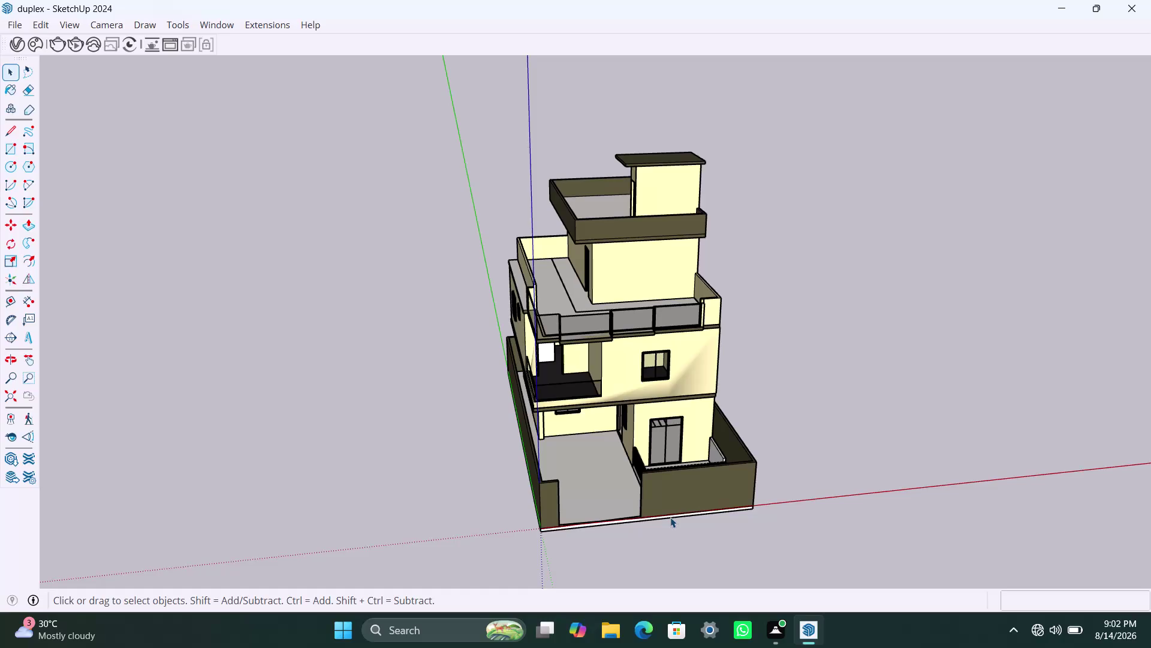
Orbit, pan and zoom close to the top-floor balcony doorway beside the glass railing.
scroll(up, 3)
scroll(up, 3)
scroll(down, 3)
middle_drag(670, 512, 643, 510)
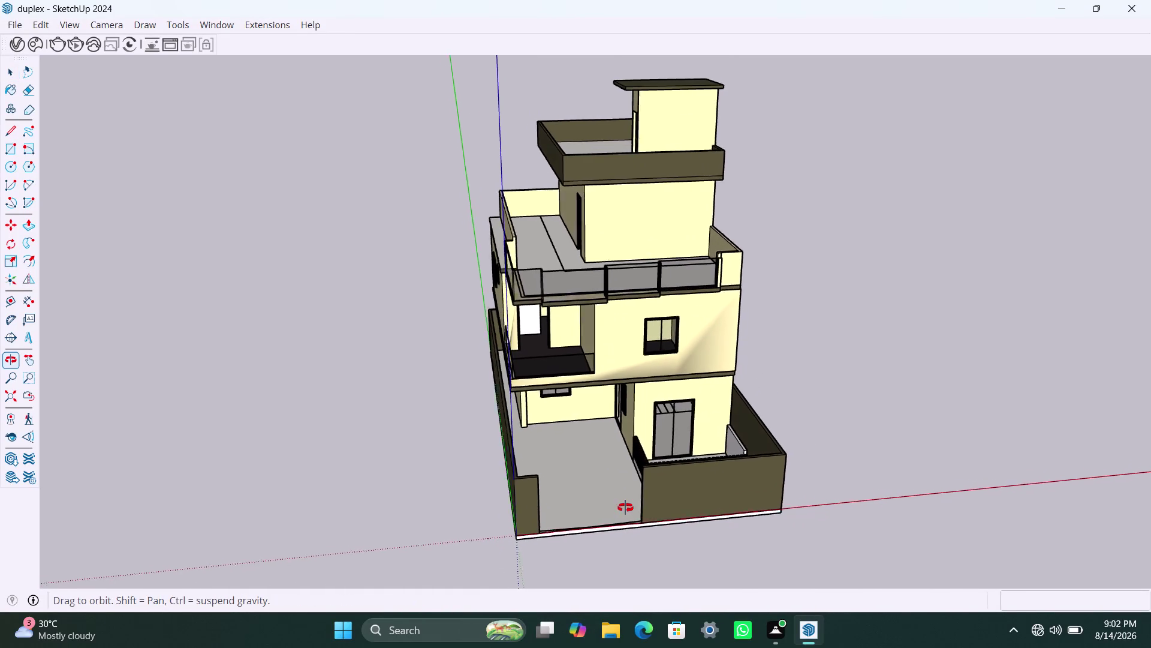
middle_drag(643, 510, 625, 508)
scroll(down, 3)
middle_drag(619, 406, 616, 409)
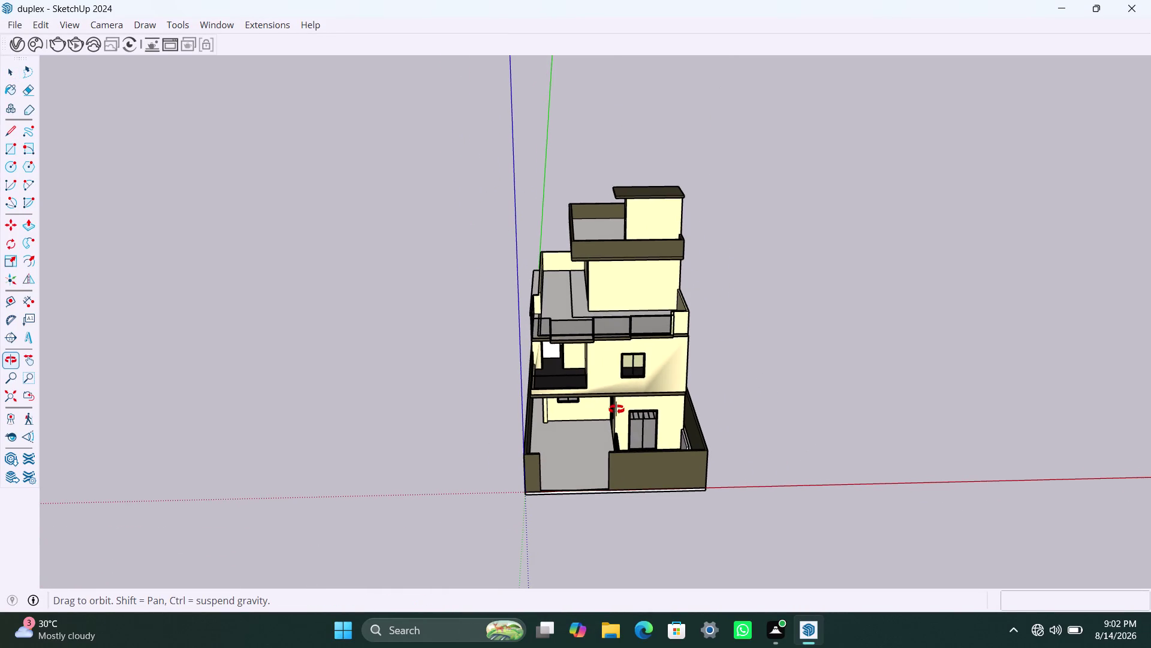
middle_drag(616, 409, 599, 411)
scroll(up, 3)
scroll(up, 3)
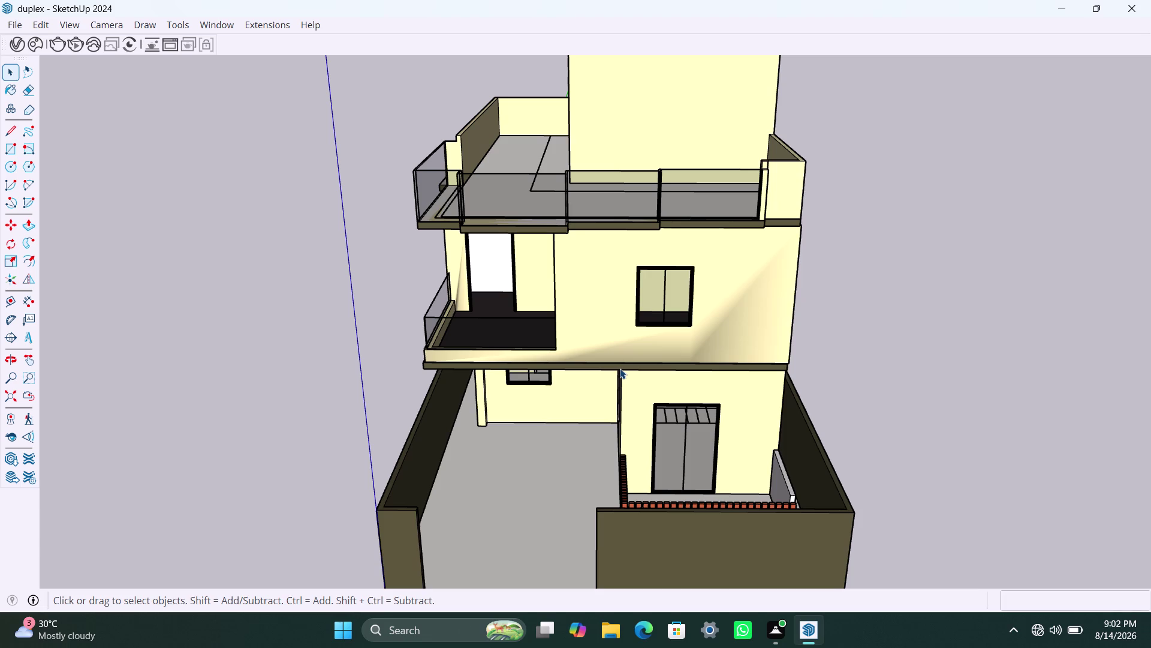
scroll(down, 3)
scroll(up, 3)
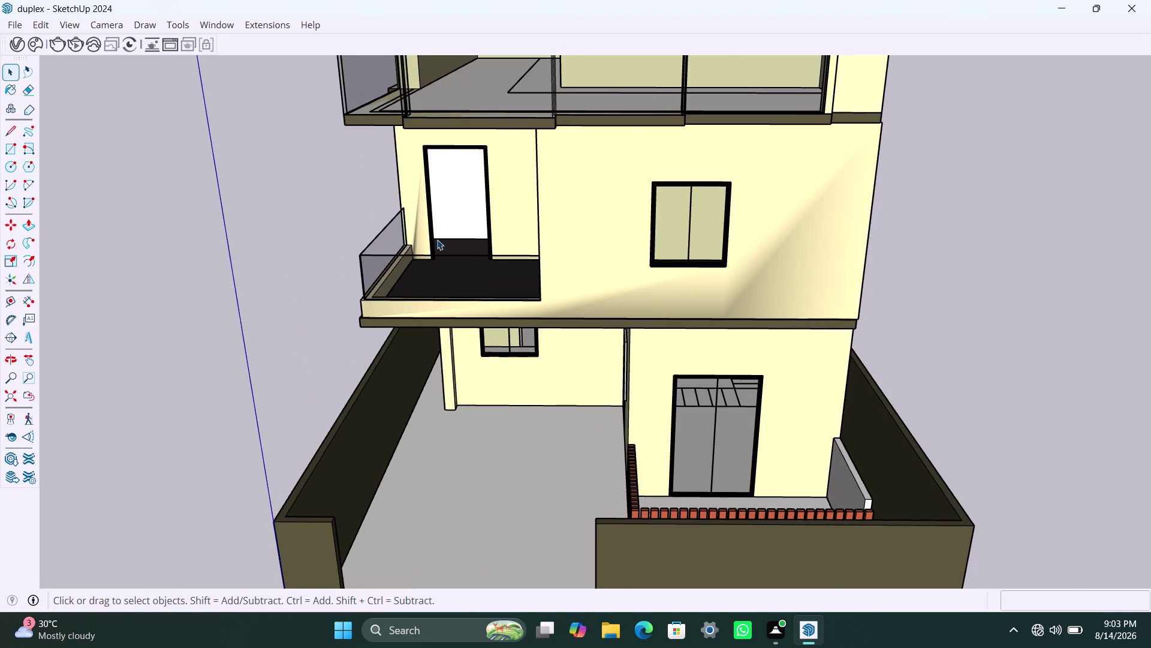
scroll(up, 3)
scroll(up, 3)
middle_drag(472, 218, 520, 308)
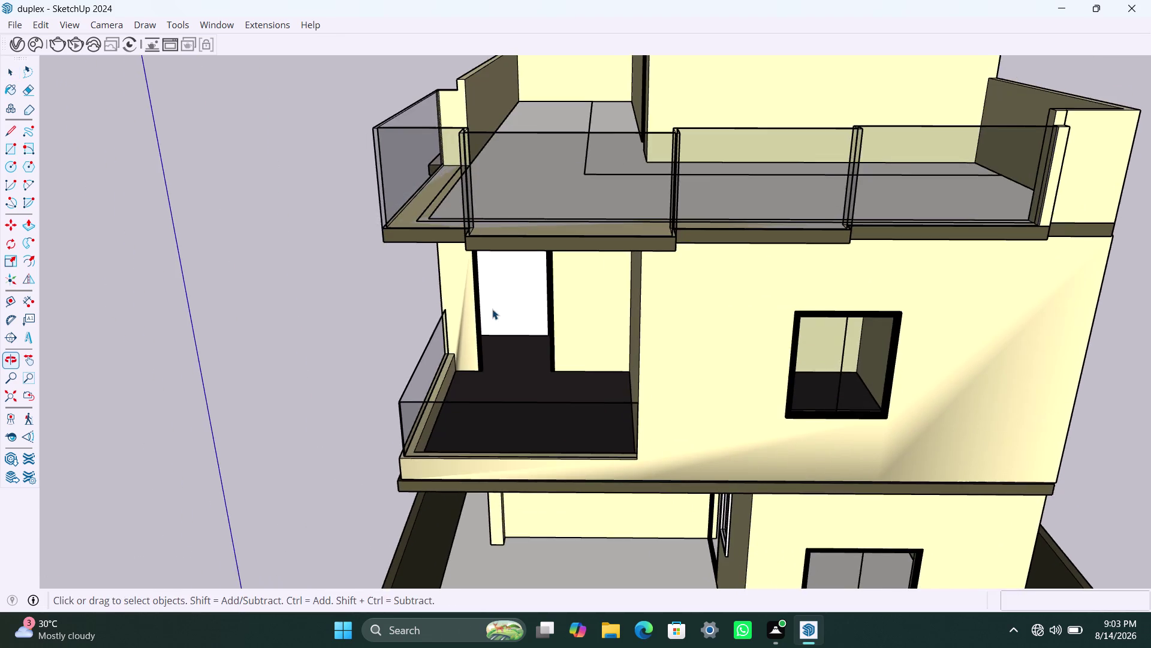
scroll(up, 3)
middle_drag(530, 305, 531, 274)
scroll(up, 3)
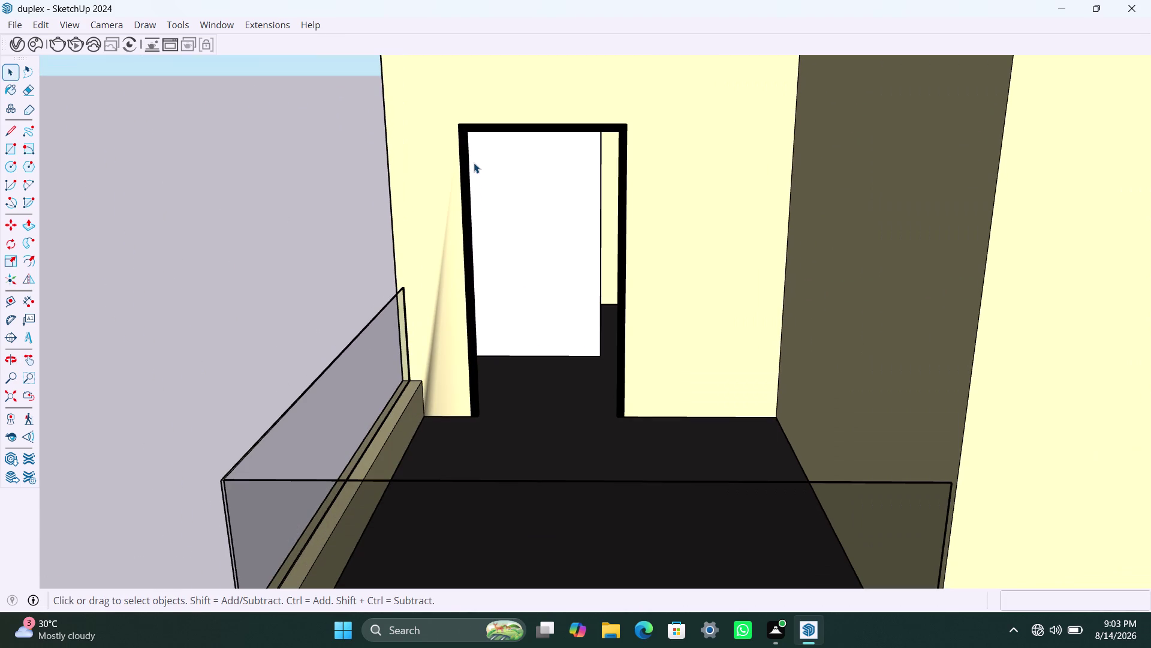
Draw a rectangle across the upper balcony doorway and make it a group.
key(r)
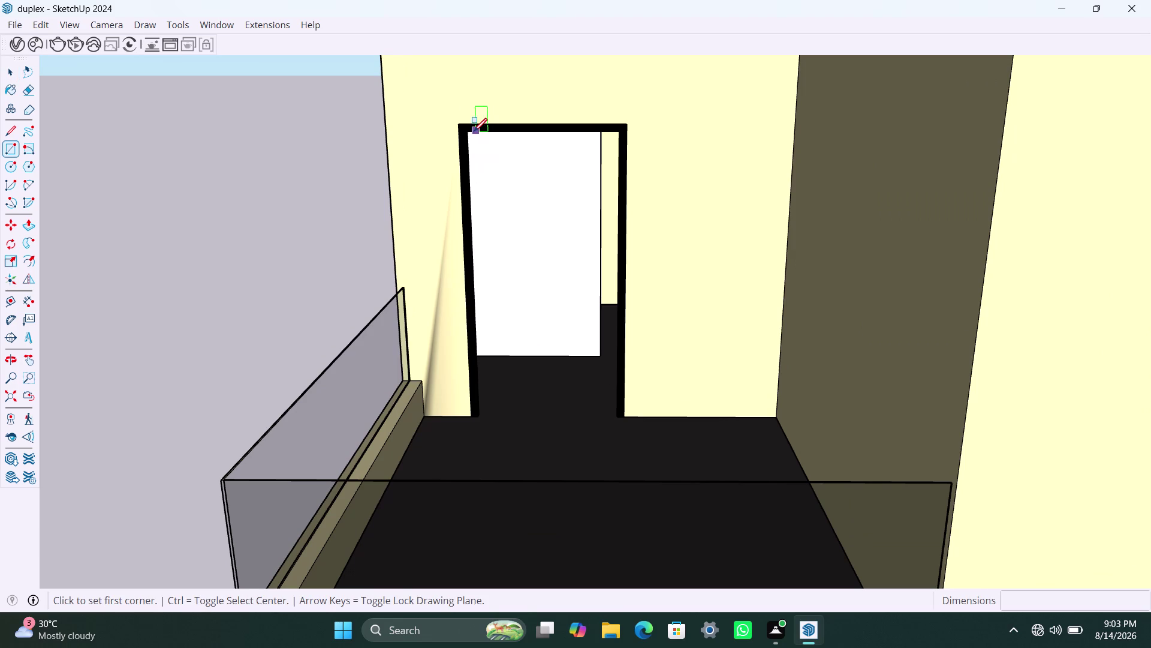
click(468, 131)
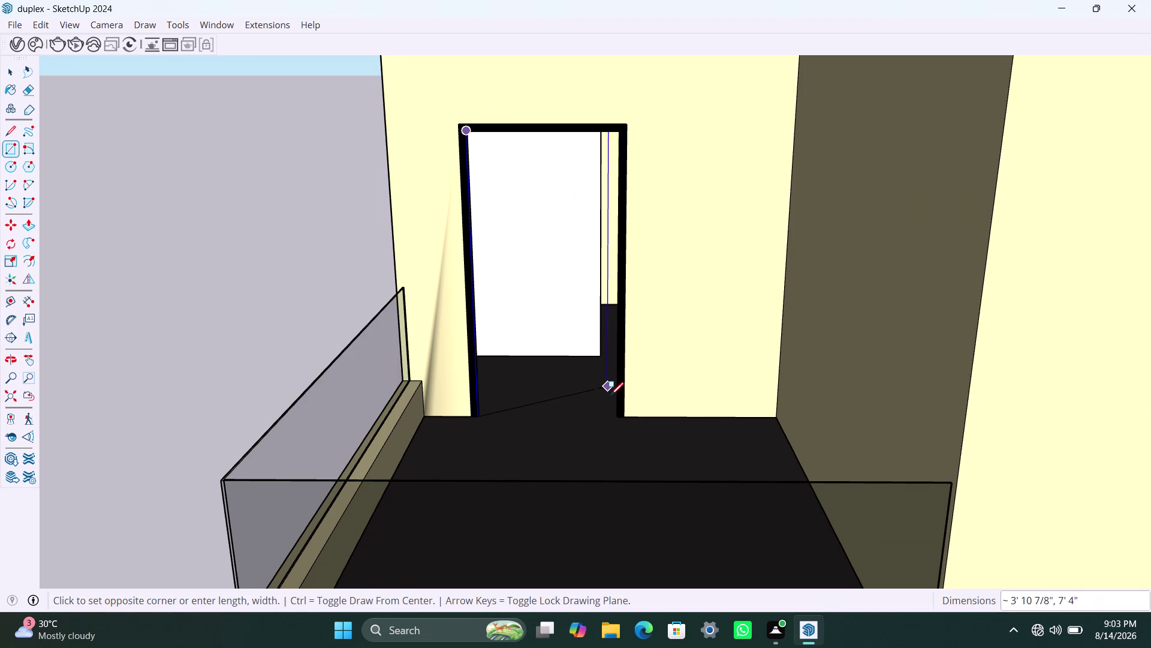
click(613, 412)
key(space)
double_click(571, 357)
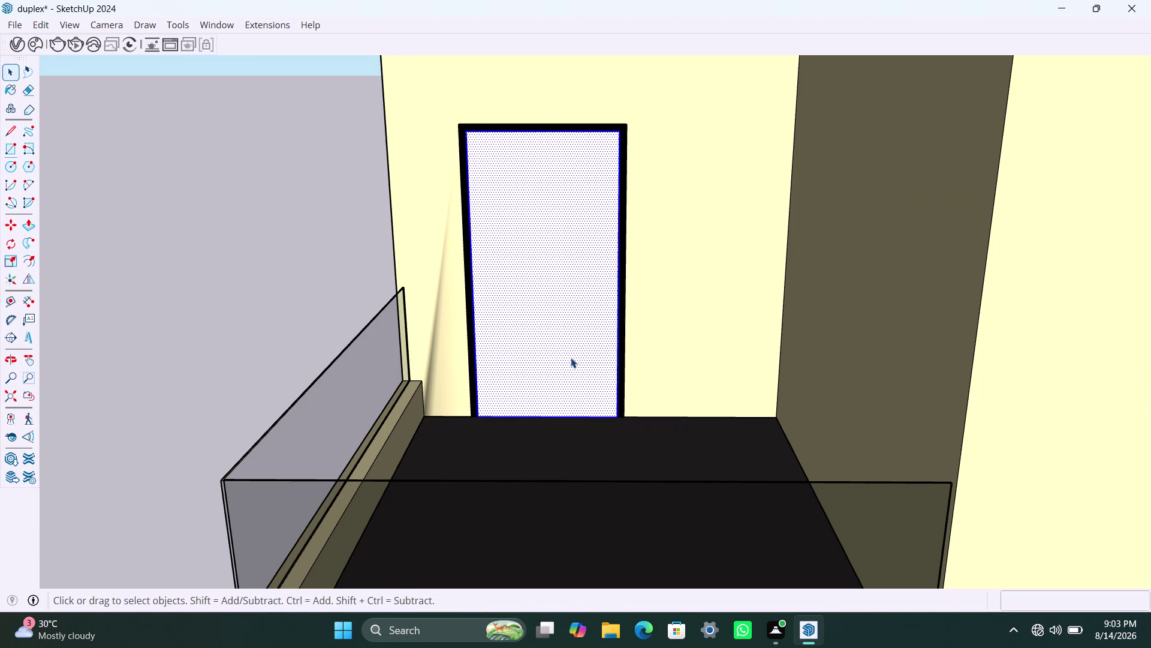
right_click(571, 358)
click(637, 169)
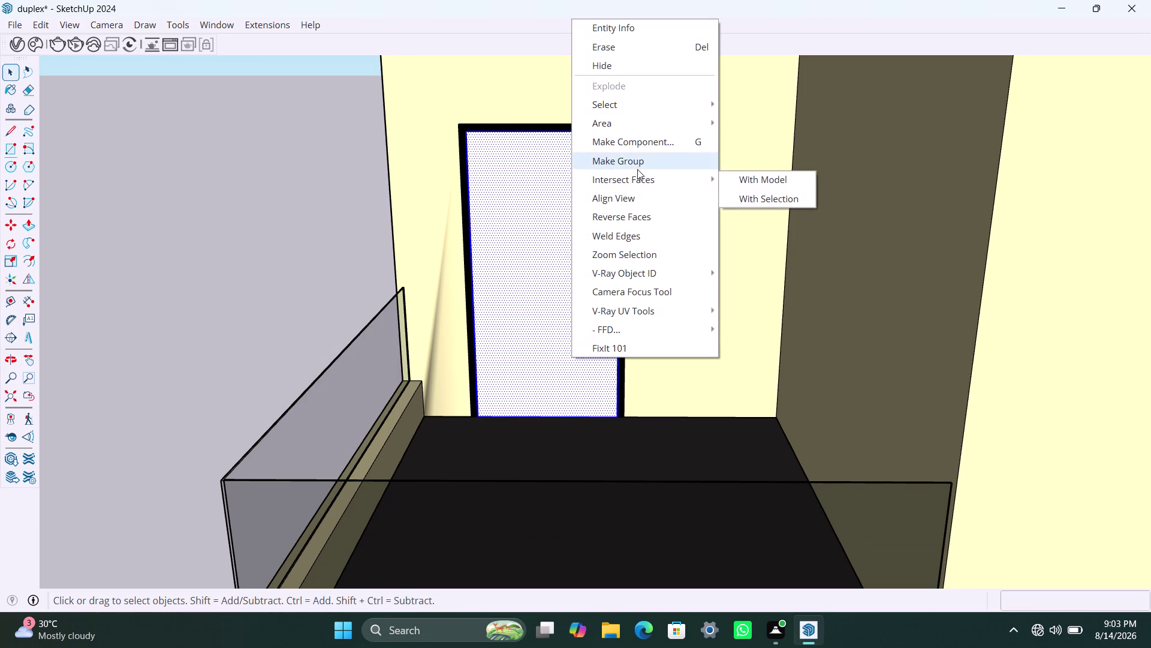
Inside the group, push/pull the door face to 18 mm thick.
double_click(514, 267)
click(514, 267)
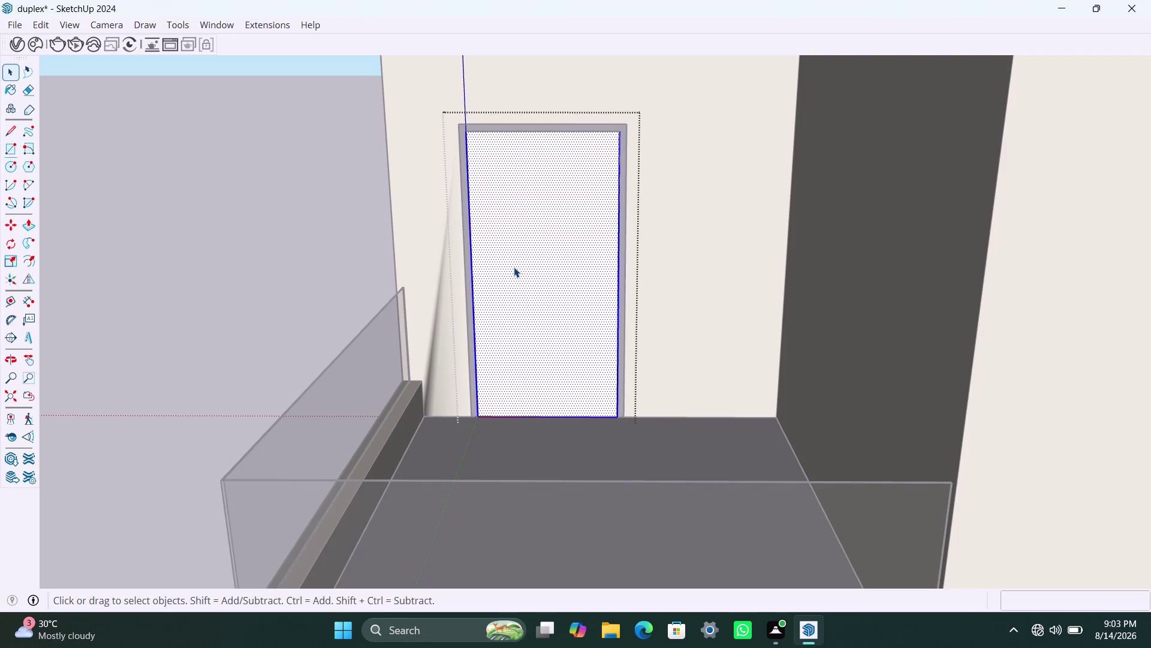
key(f)
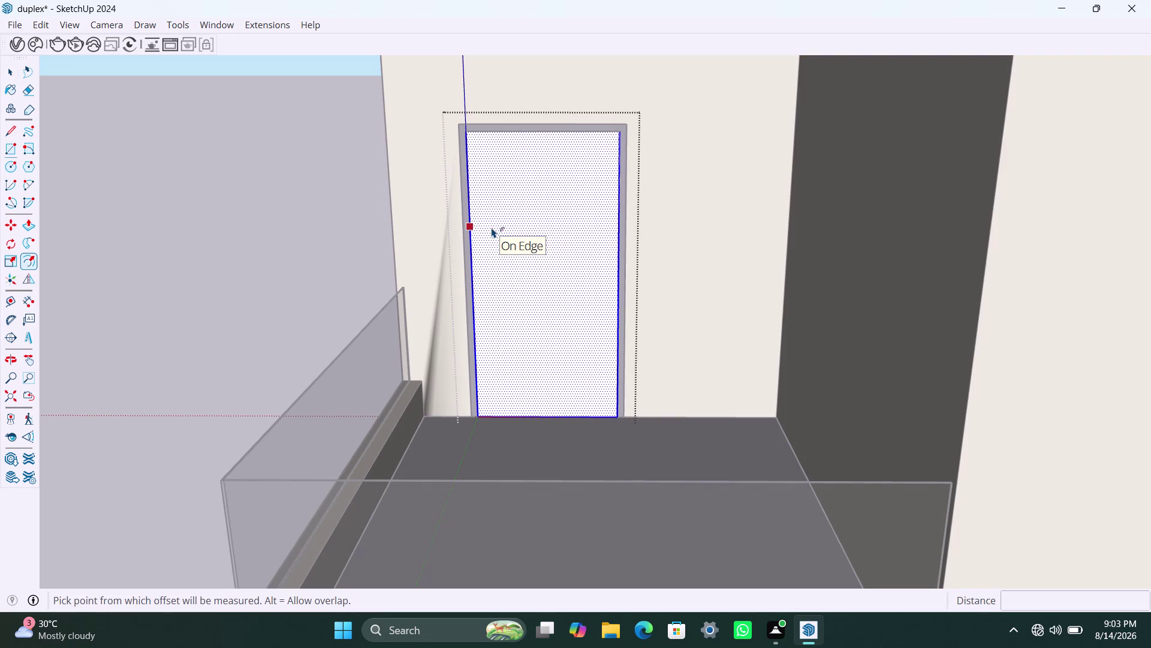
key(space)
key(p)
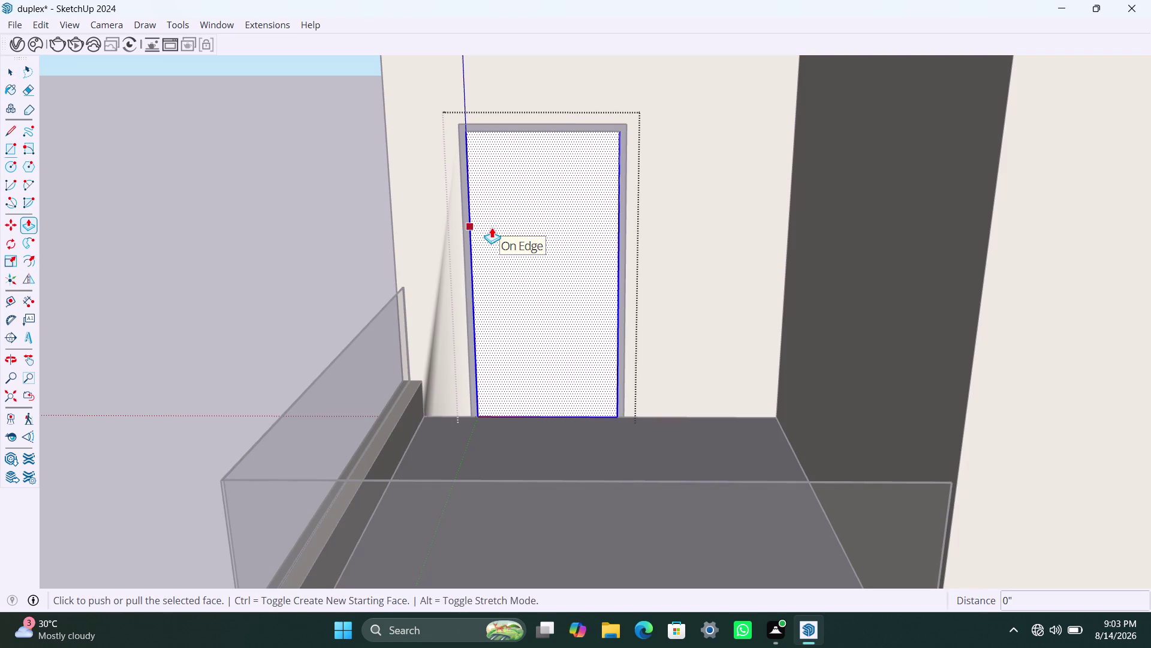
click(492, 227)
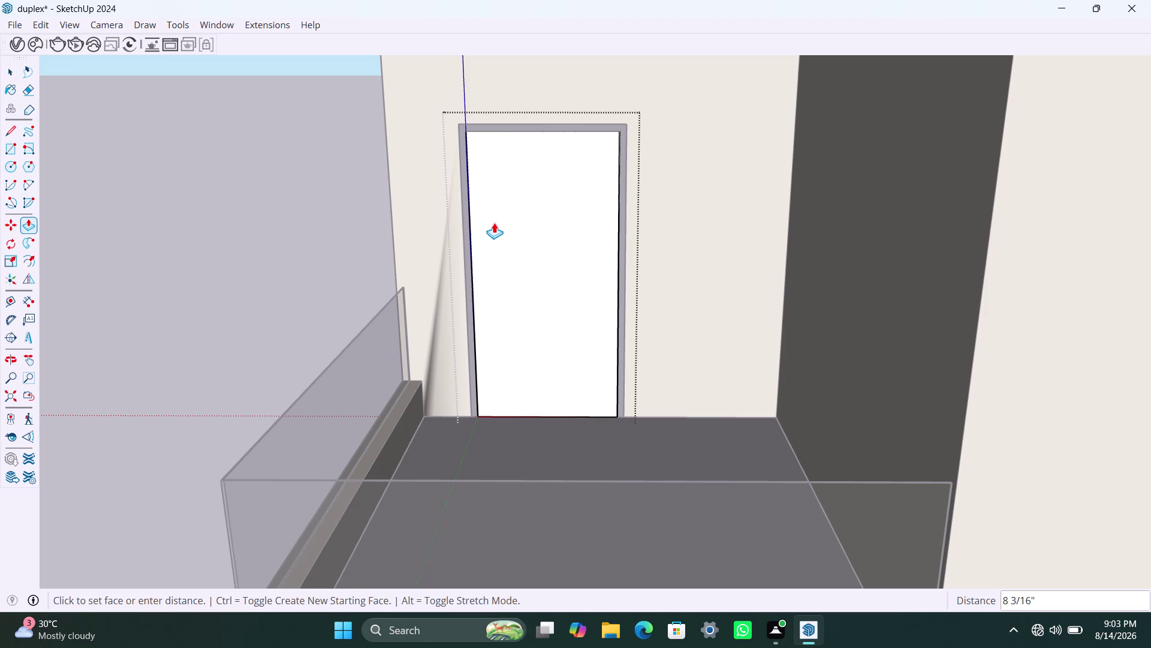
text(18)
text(mm)
key(Return)
Clear the selection and reselect the finished door panel and its front face.
key(space)
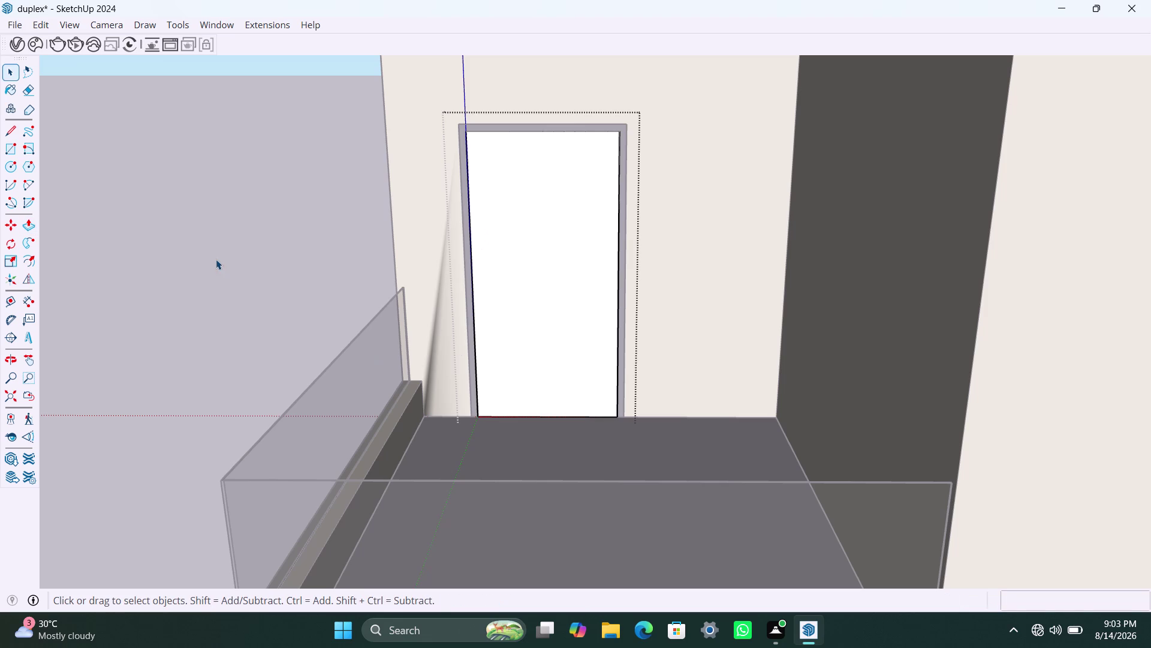
click(215, 259)
triple_click(520, 329)
double_click(520, 329)
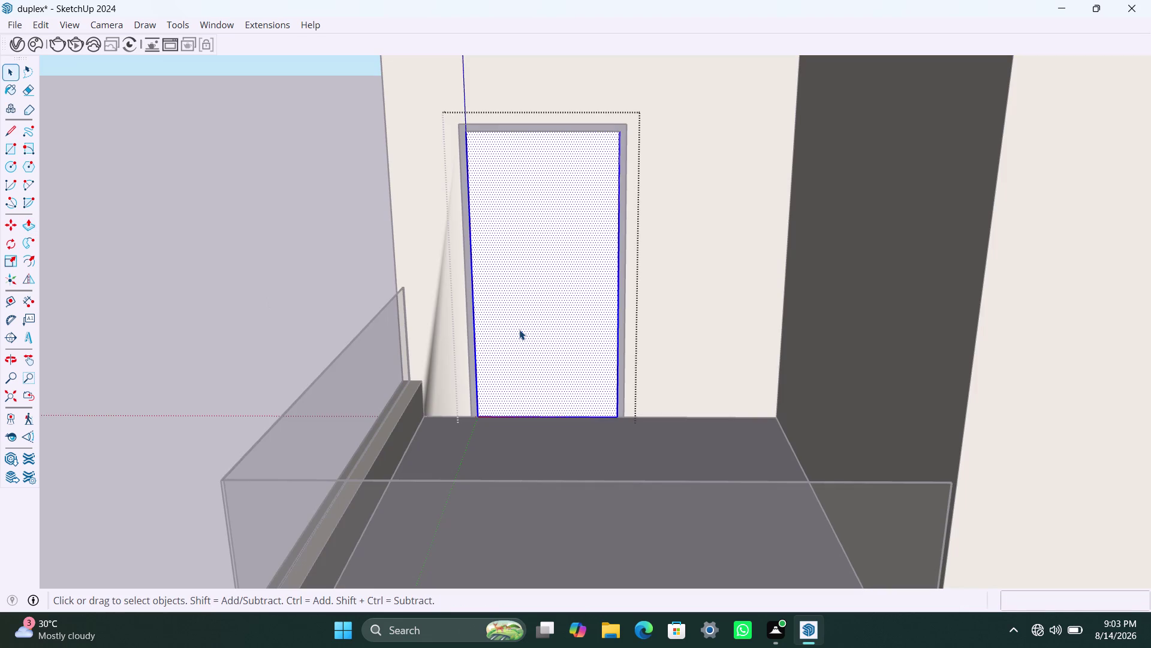
scroll(down, 3)
Exit the door group and draw a narrow handle rectangle on the door's left side.
click(249, 321)
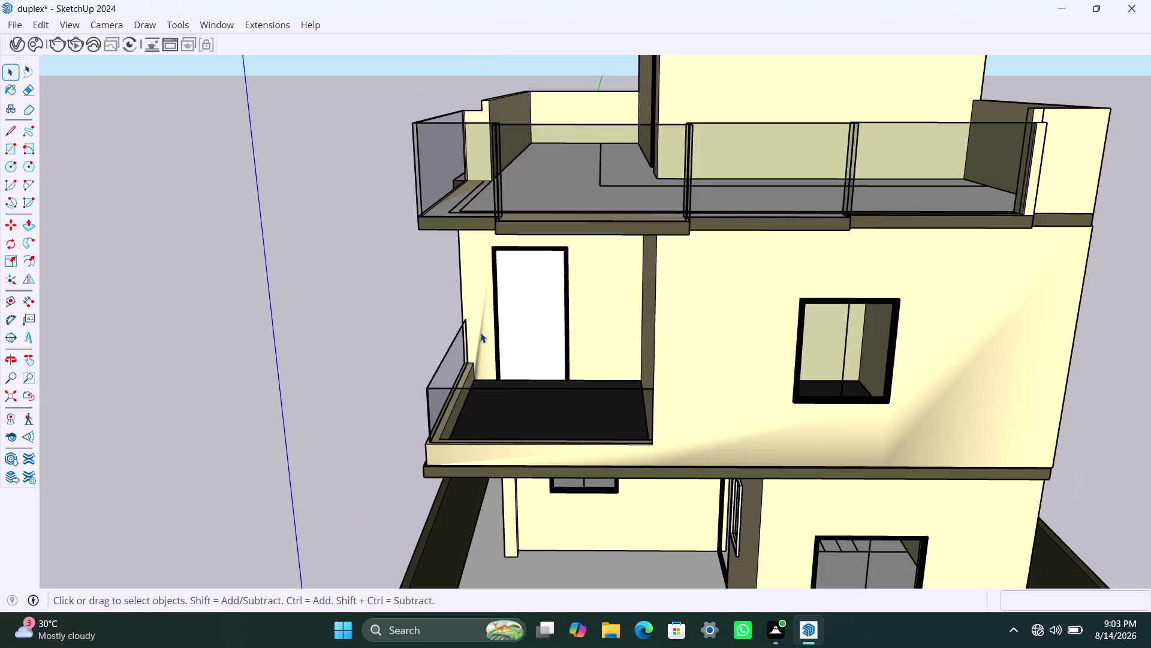
scroll(up, 3)
scroll(up, 3)
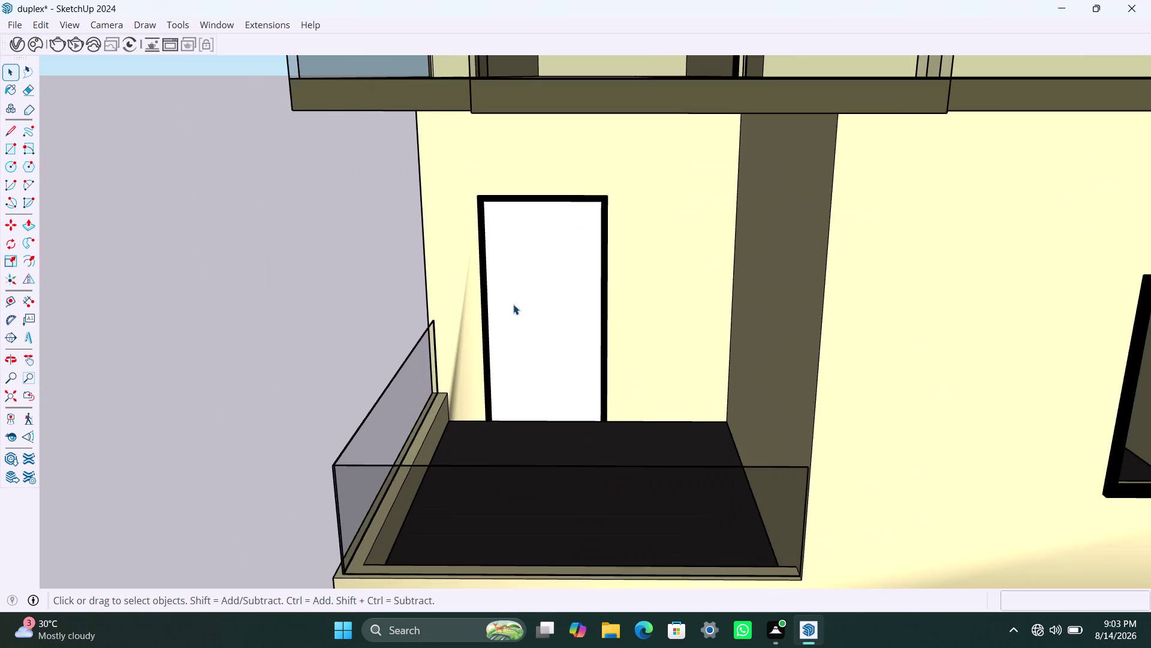
scroll(up, 3)
key(r)
click(496, 289)
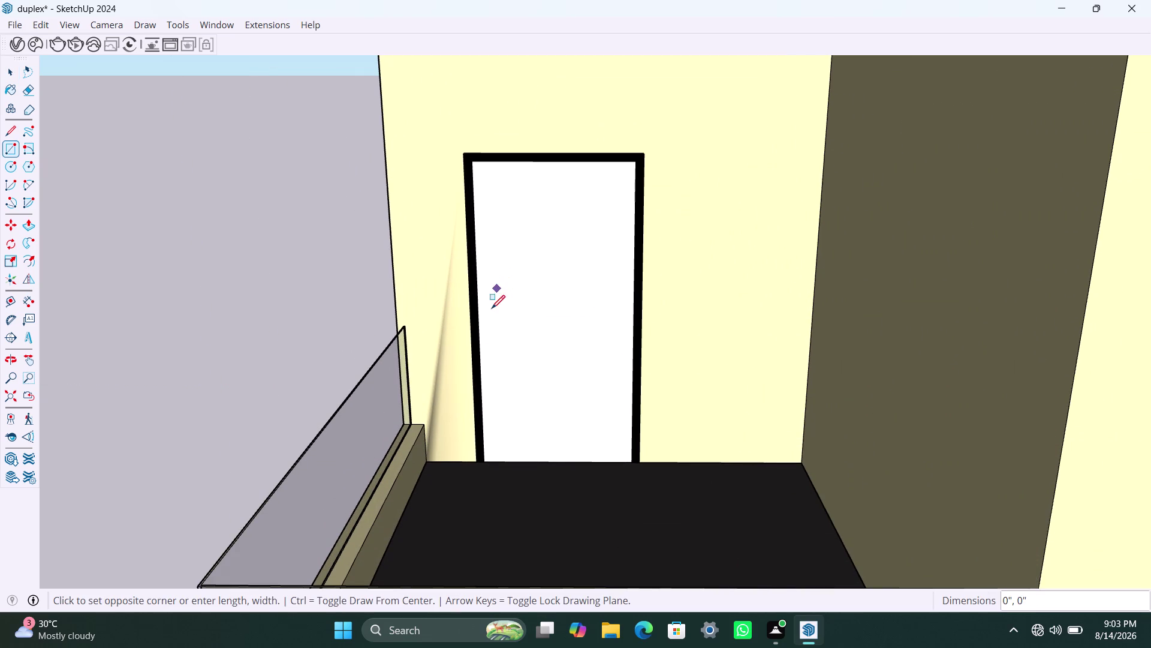
click(498, 329)
scroll(up, 3)
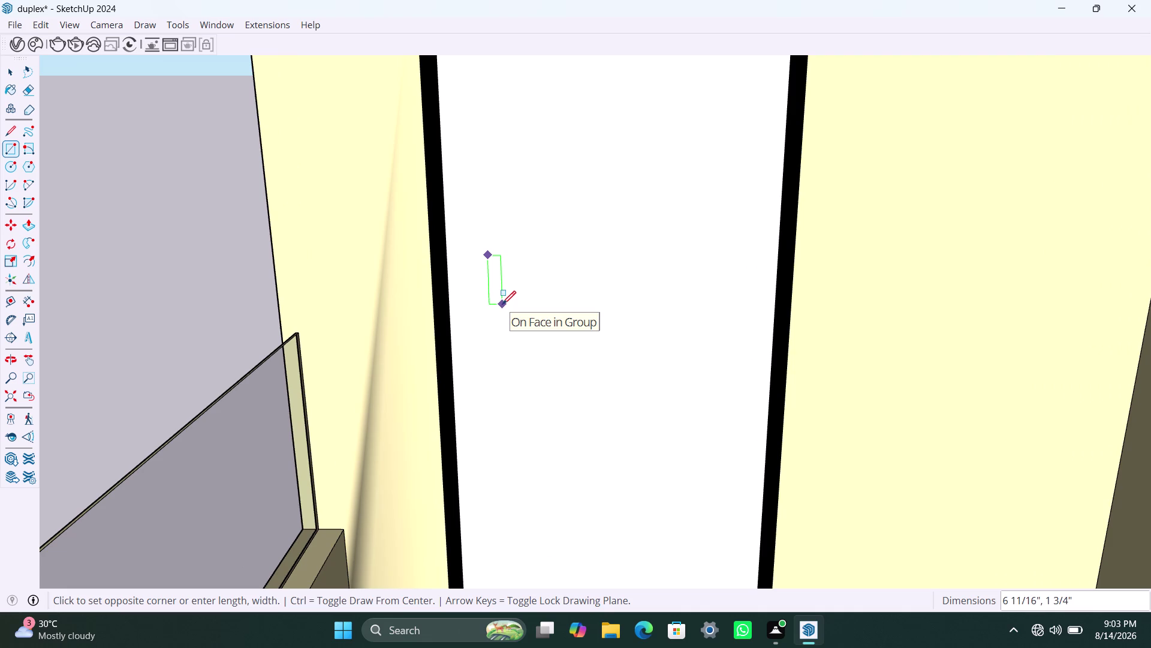
scroll(up, 3)
scroll(up, 3)
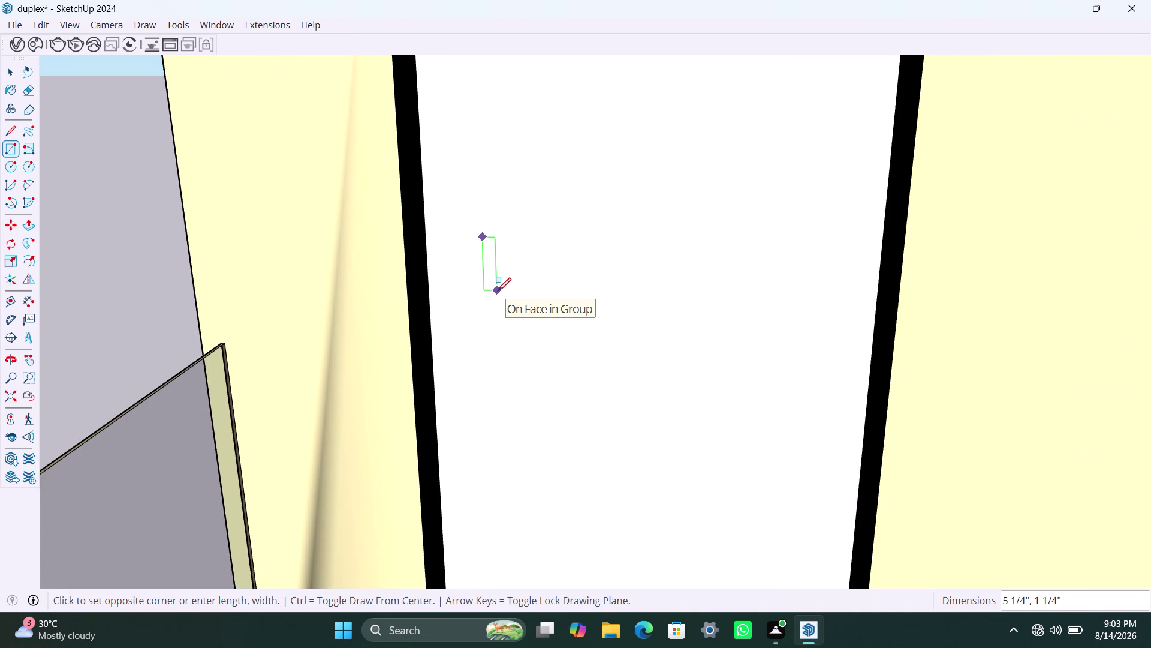
click(497, 291)
key(space)
Make the handle rectangle a group and open it for editing.
double_click(489, 279)
right_click(489, 278)
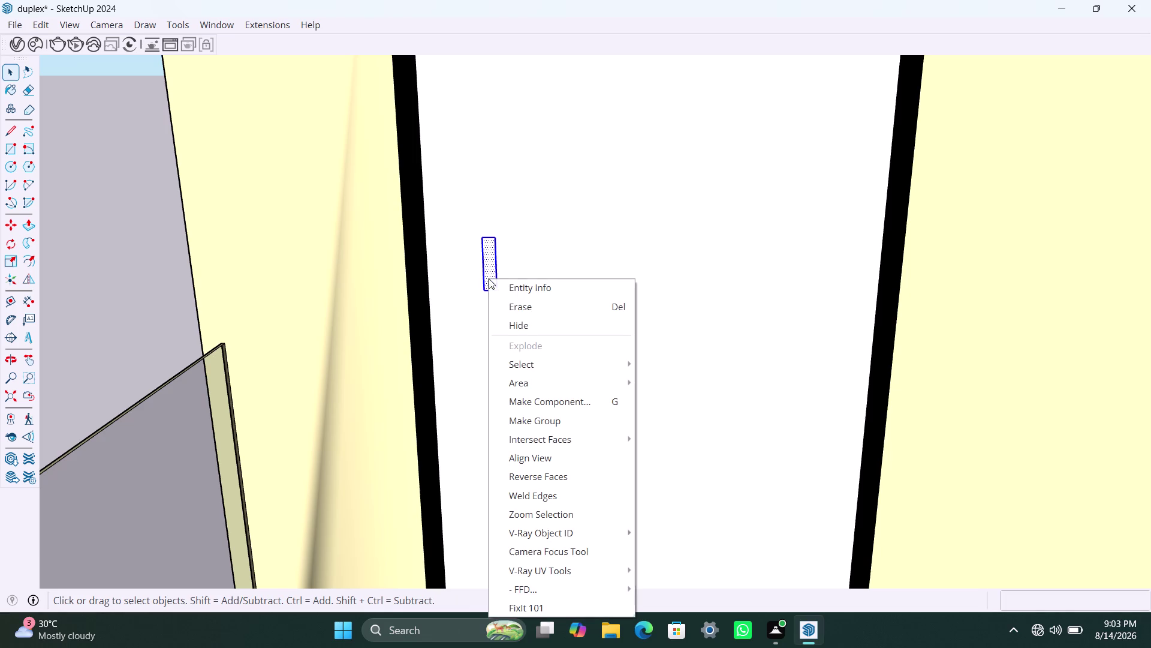
click(527, 415)
triple_click(485, 279)
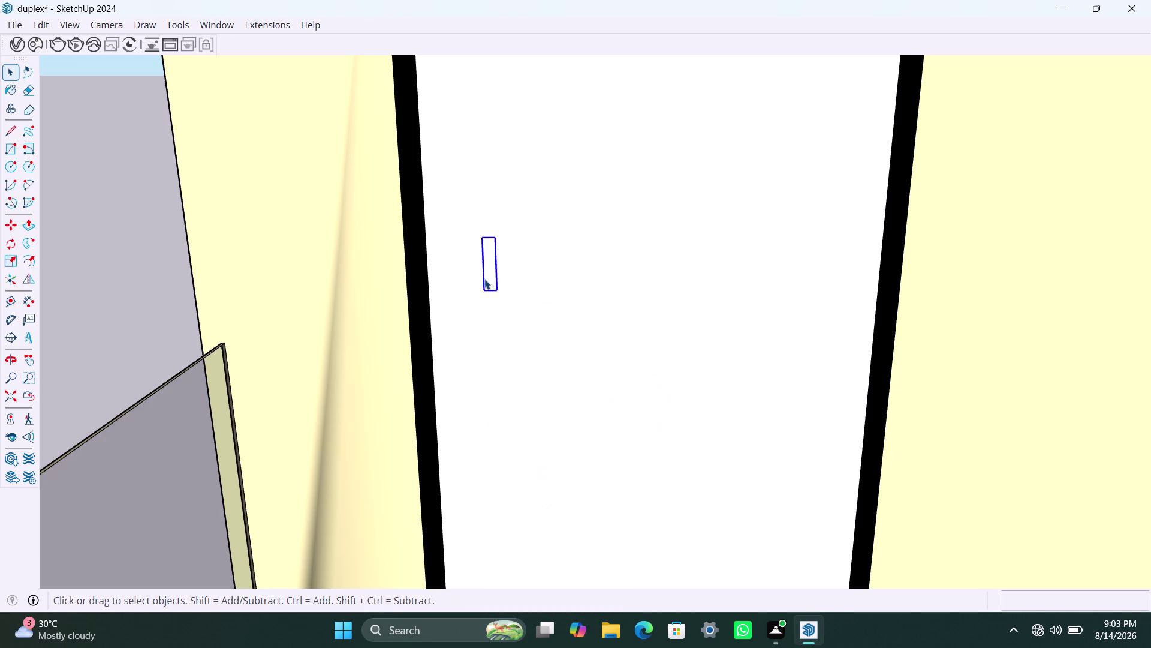
Push/pull the handle face out slightly, then exit the handle group.
key(p)
click(485, 278)
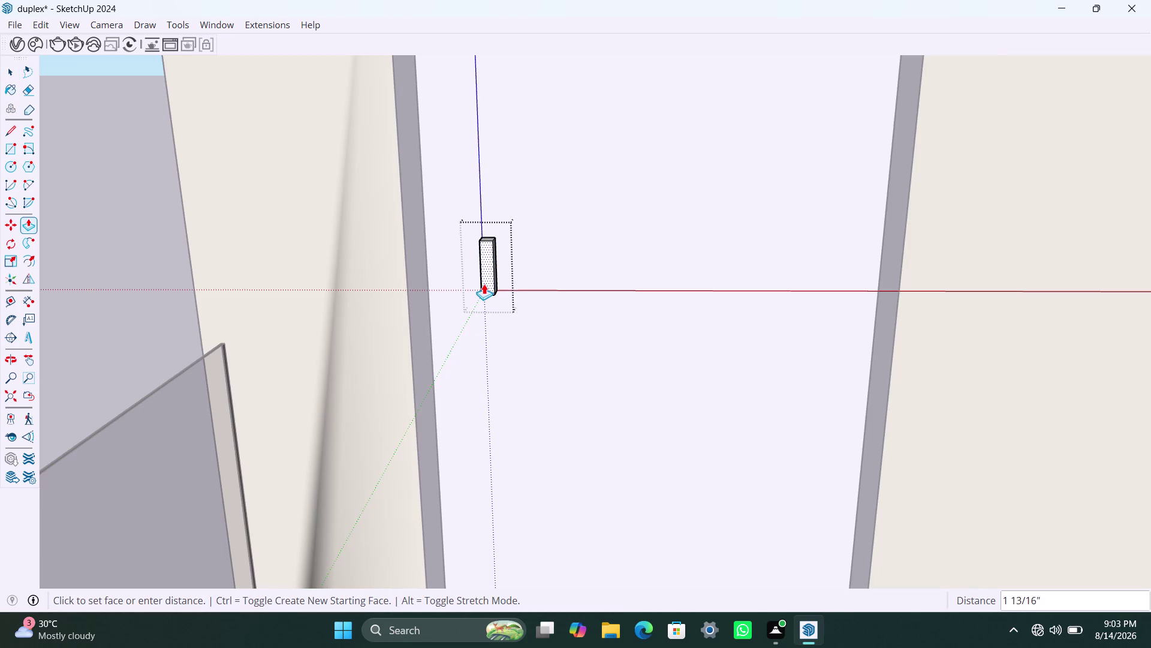
scroll(up, 3)
scroll(up, 3)
middle_drag(484, 282, 480, 324)
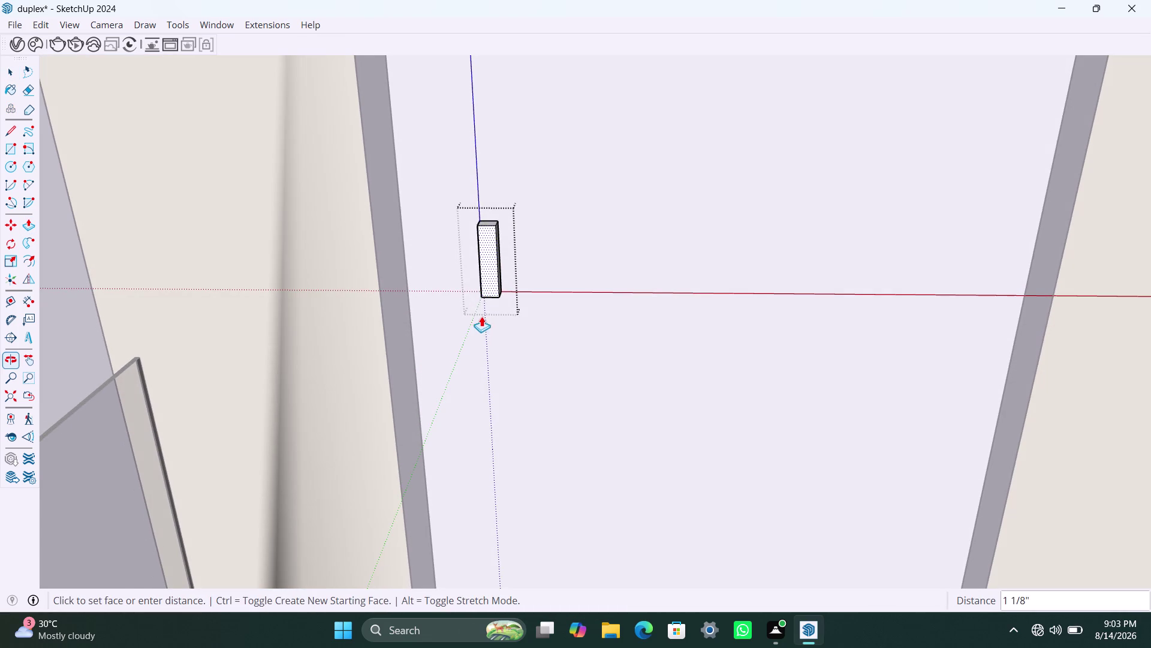
scroll(up, 3)
scroll(up, 3)
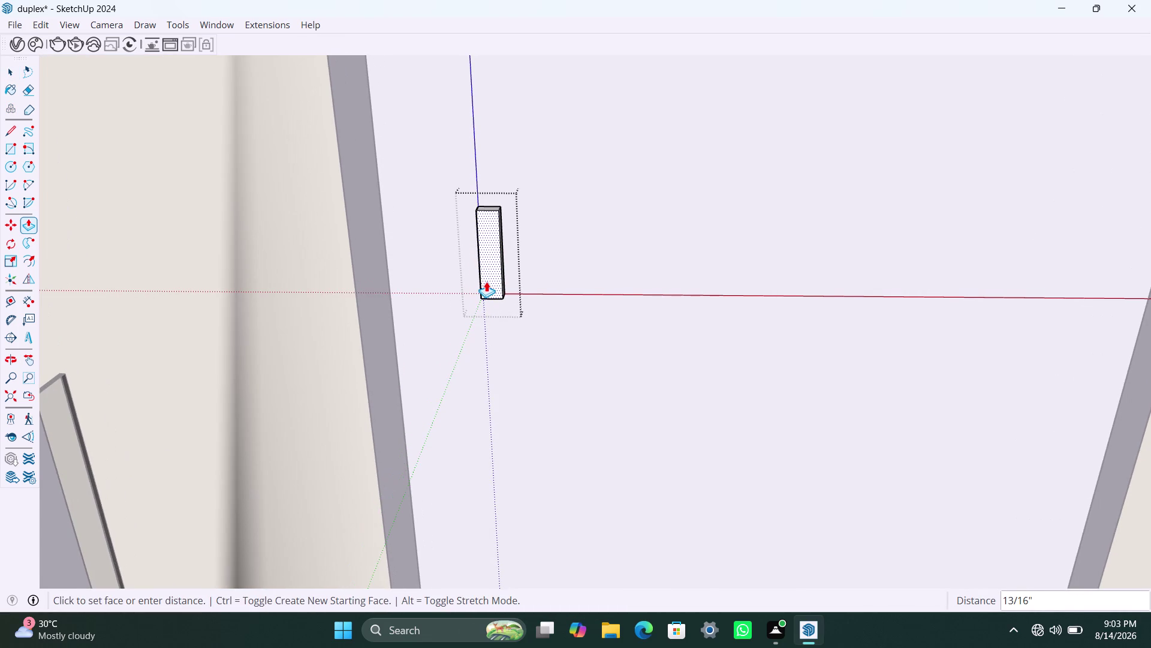
scroll(up, 3)
scroll(up, 3)
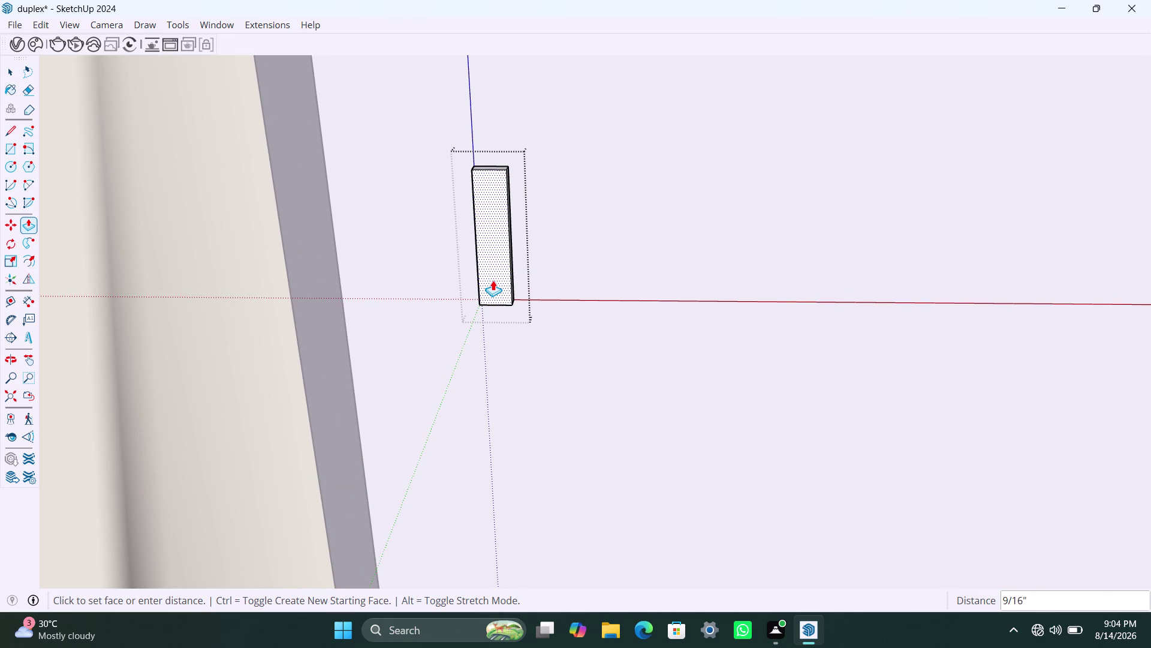
click(493, 280)
key(space)
click(595, 273)
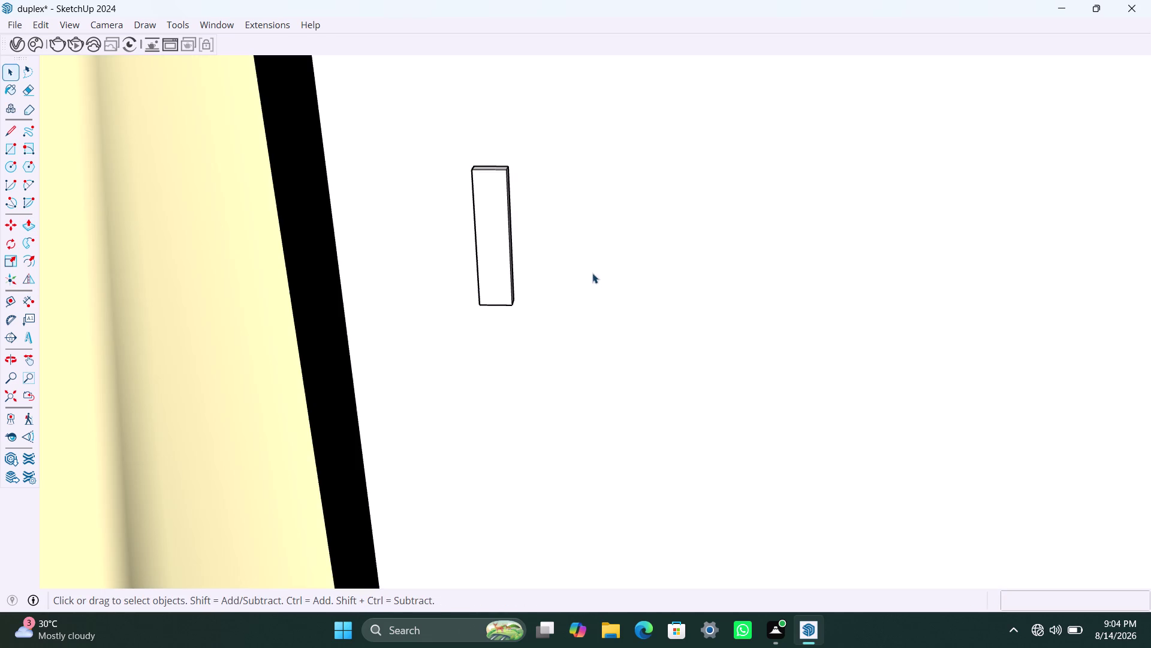
Orbit and zoom around the balcony door to inspect the finished handle.
scroll(down, 3)
scroll(down, 3)
scroll(down, 3)
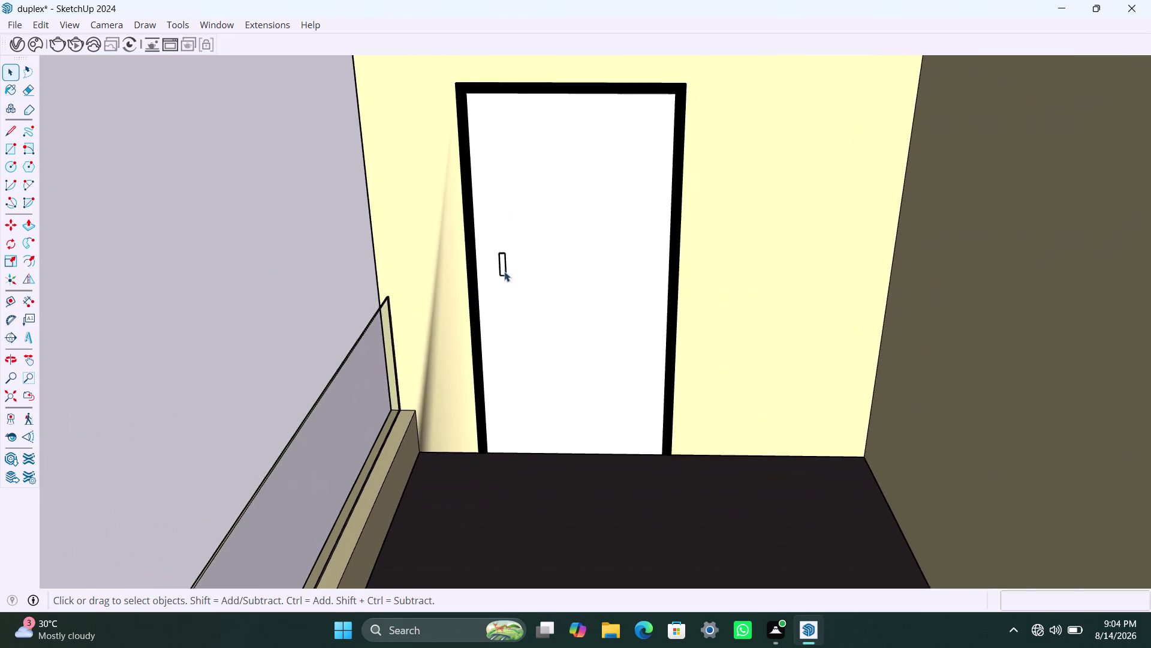
scroll(down, 3)
scroll(up, 3)
scroll(up, 3)
scroll(up, 3)
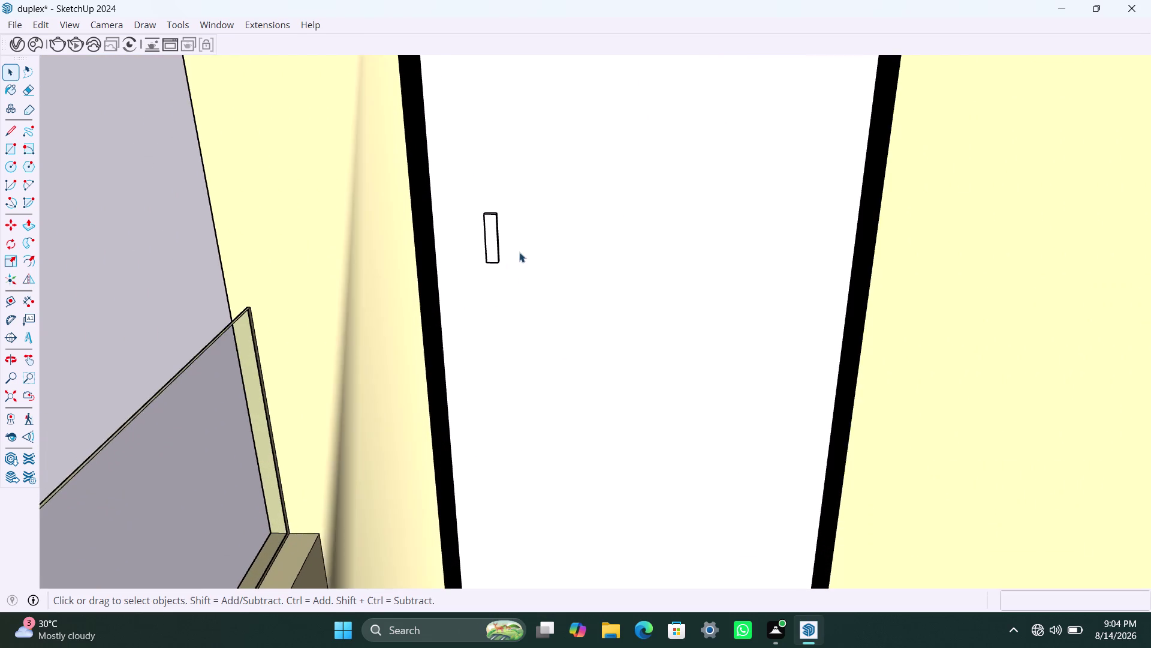
middle_drag(520, 252, 507, 319)
scroll(up, 3)
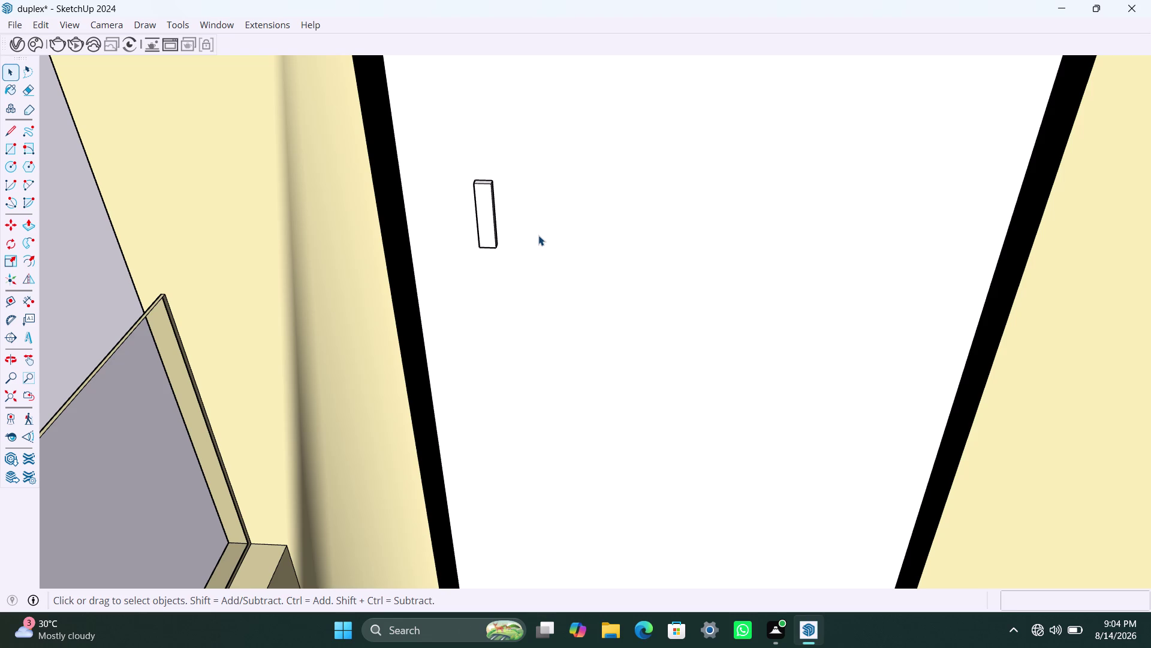
scroll(down, 3)
scroll(down, 3)
scroll(up, 3)
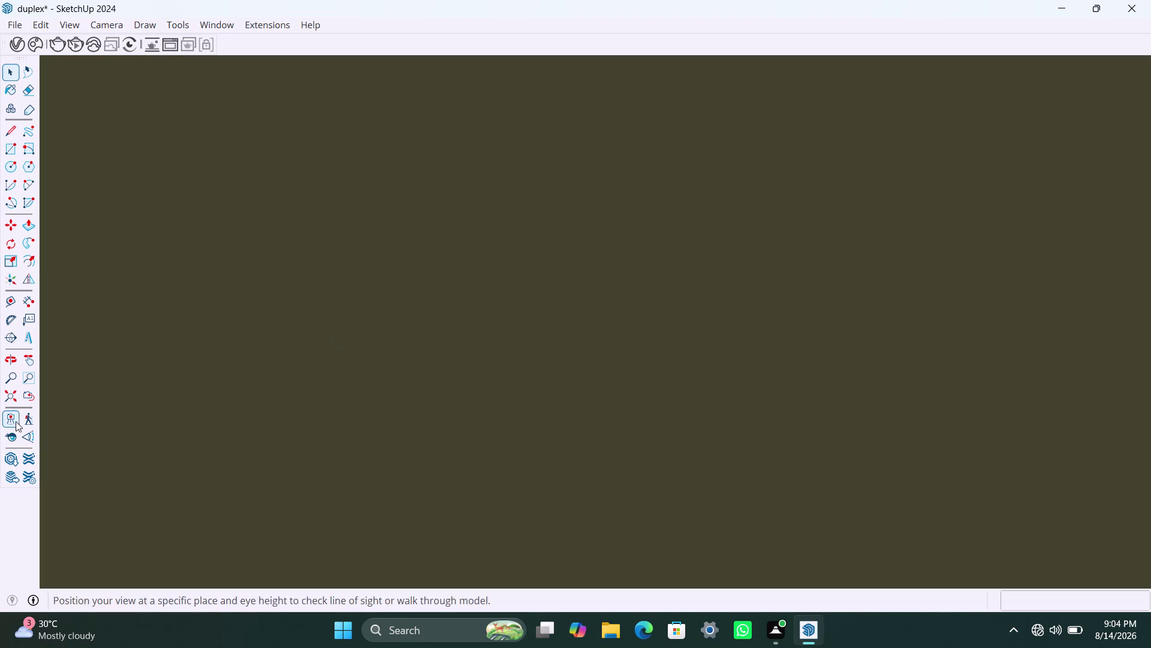
Zoom out to the whole house and orbit back toward the balcony door.
click(15, 403)
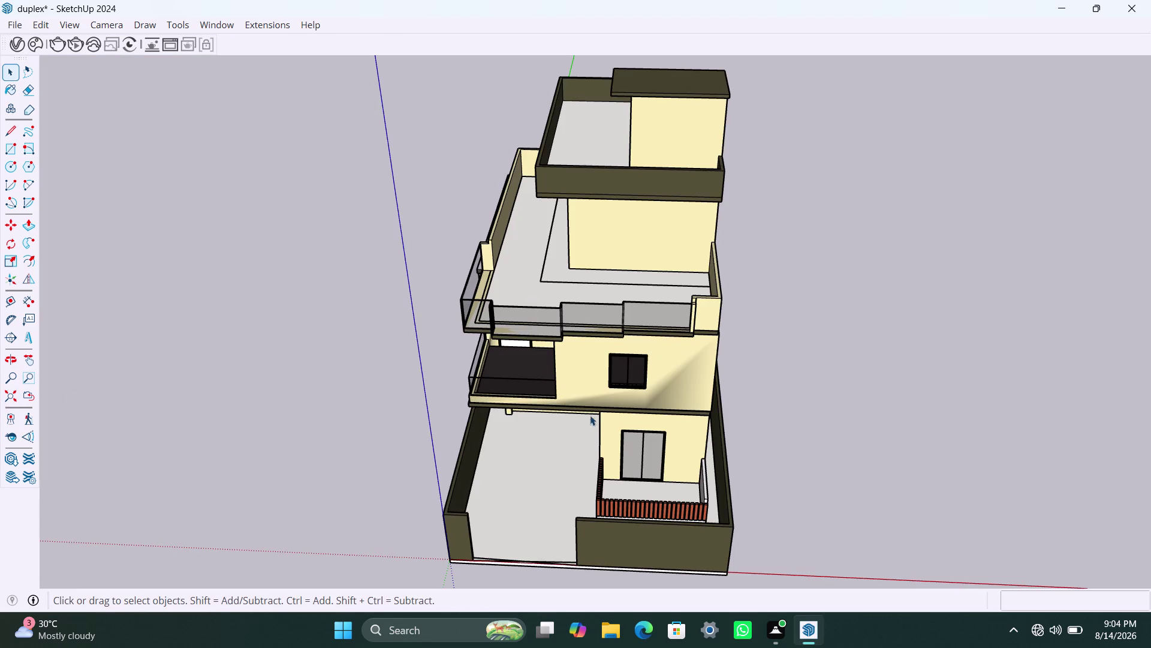
scroll(up, 3)
middle_drag(527, 368, 576, 291)
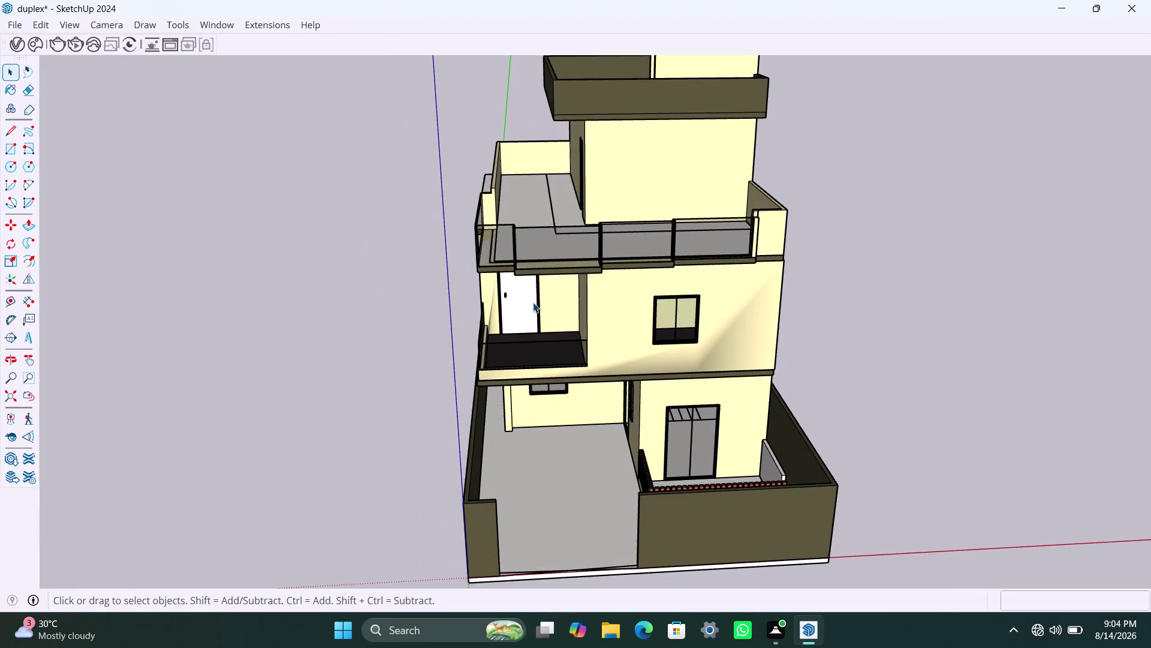
scroll(up, 3)
middle_drag(527, 331, 527, 327)
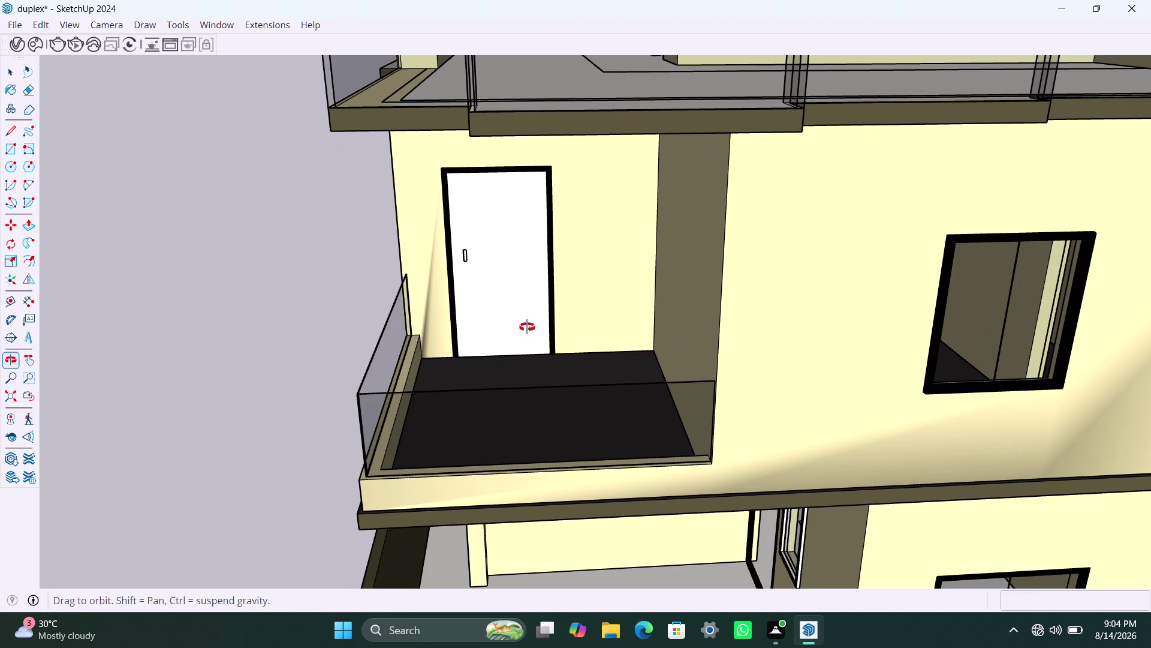
middle_drag(527, 327, 529, 286)
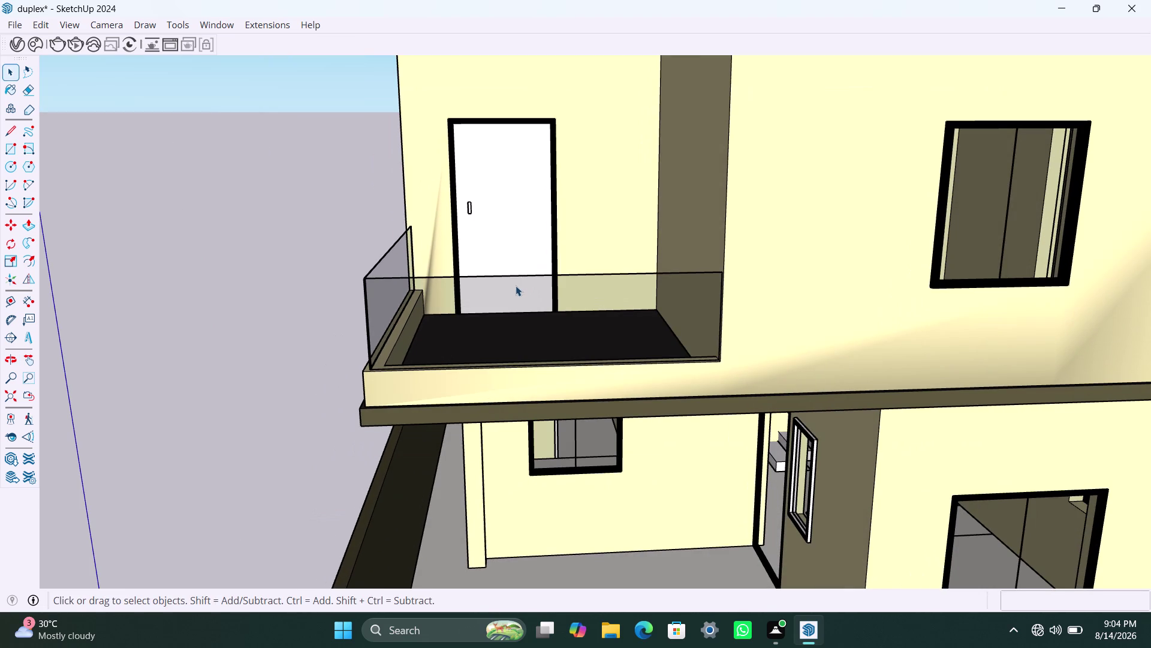
scroll(up, 3)
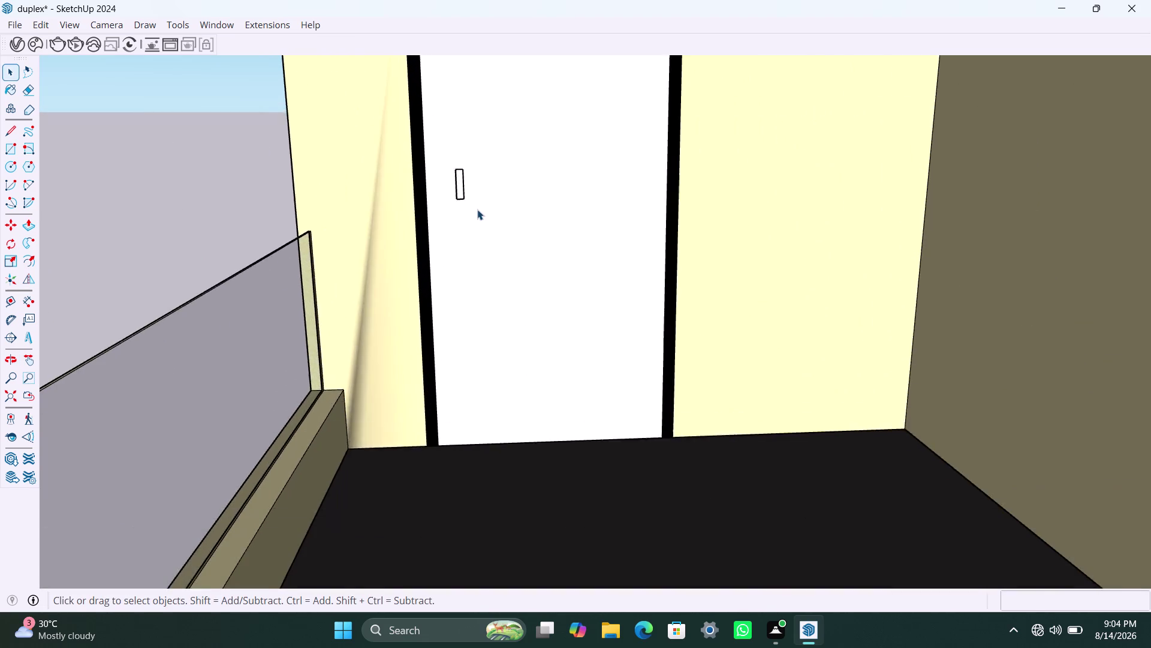
scroll(up, 3)
scroll(down, 3)
scroll(down, 3)
scroll(down, 3)
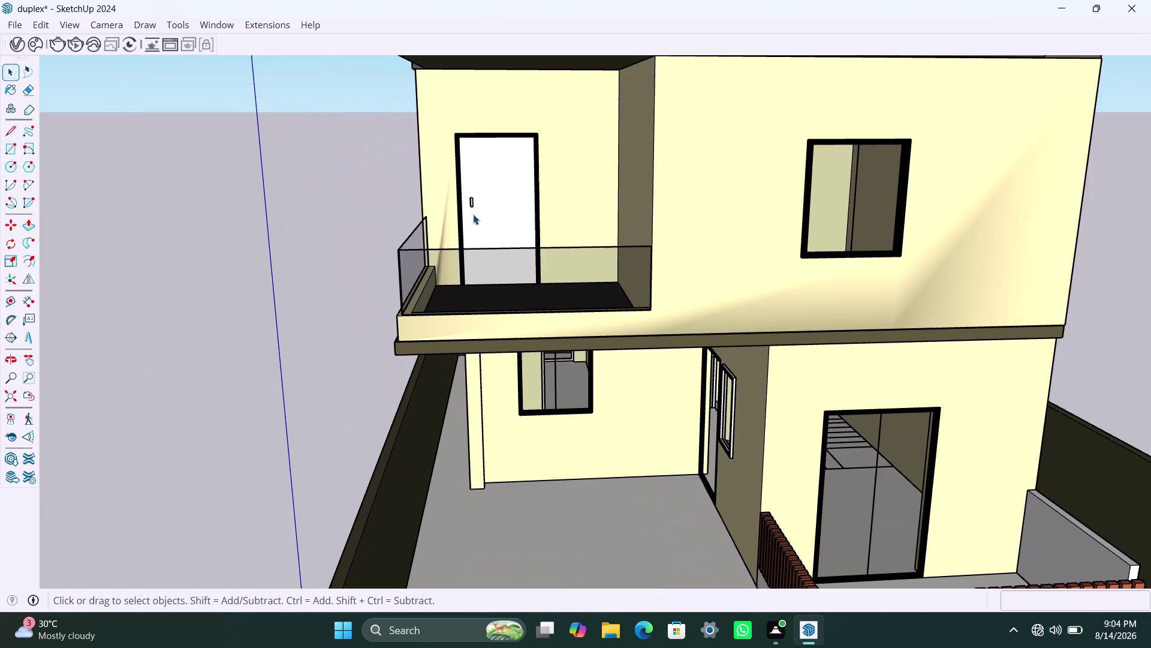
scroll(up, 3)
scroll(up, 3)
scroll(down, 3)
scroll(down, 3)
scroll(up, 3)
scroll(down, 3)
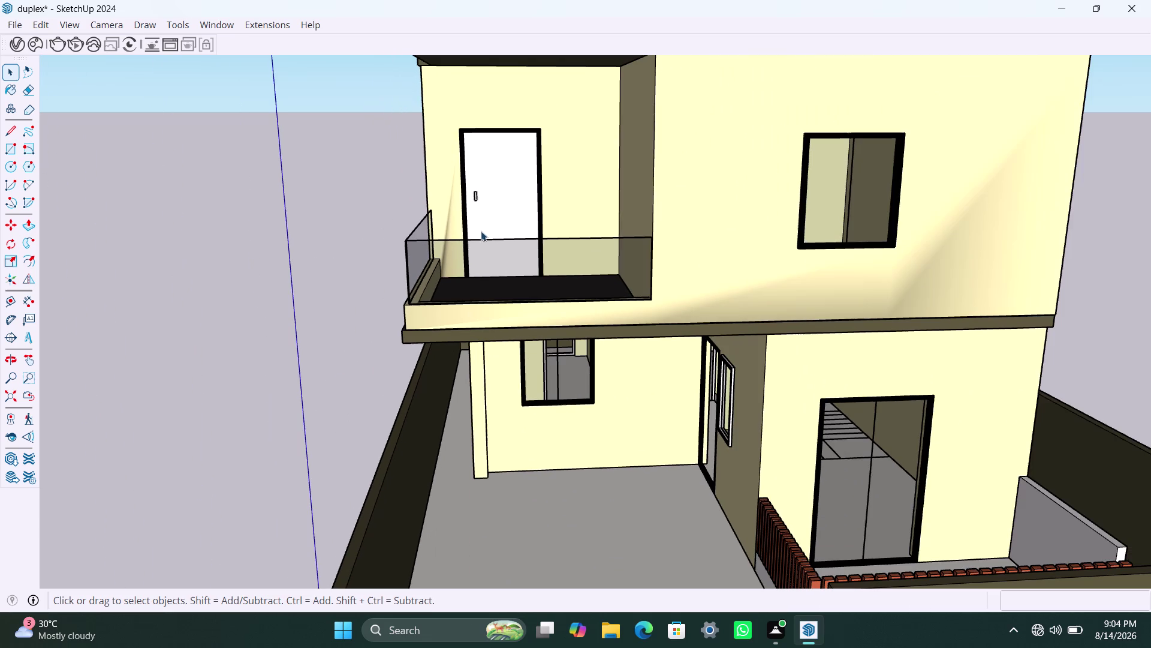
Orbit down to the empty ground-floor doorway beside the stair window.
middle_drag(418, 454, 724, 445)
scroll(up, 3)
middle_drag(735, 355, 776, 383)
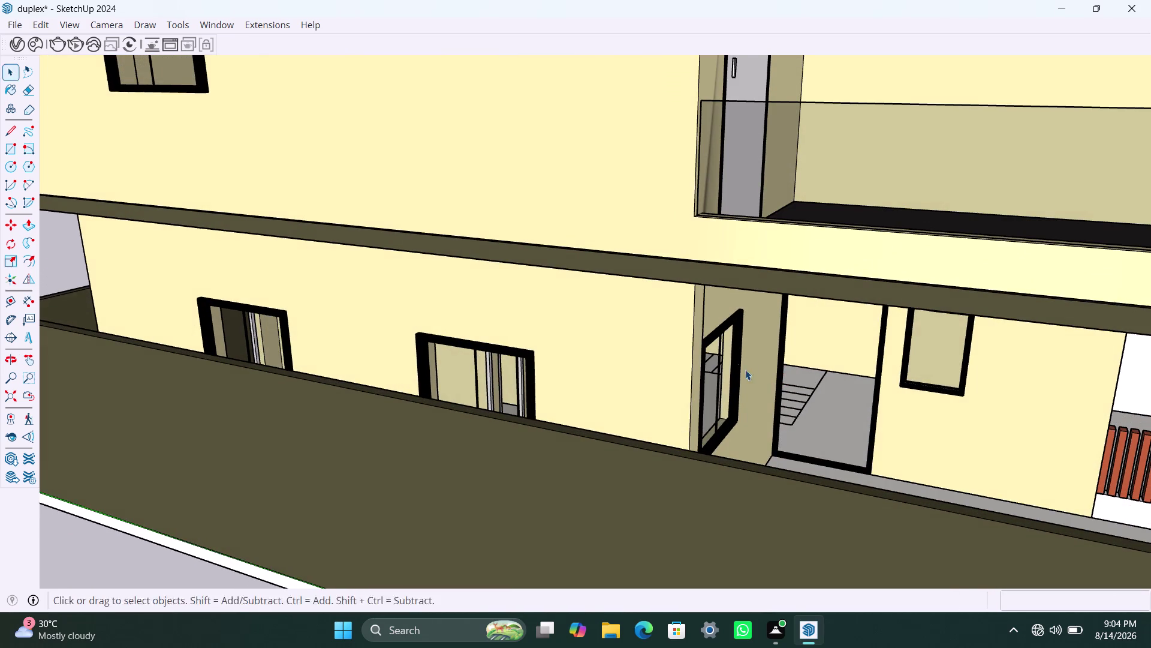
middle_drag(745, 369, 723, 369)
scroll(up, 3)
middle_drag(665, 441, 728, 423)
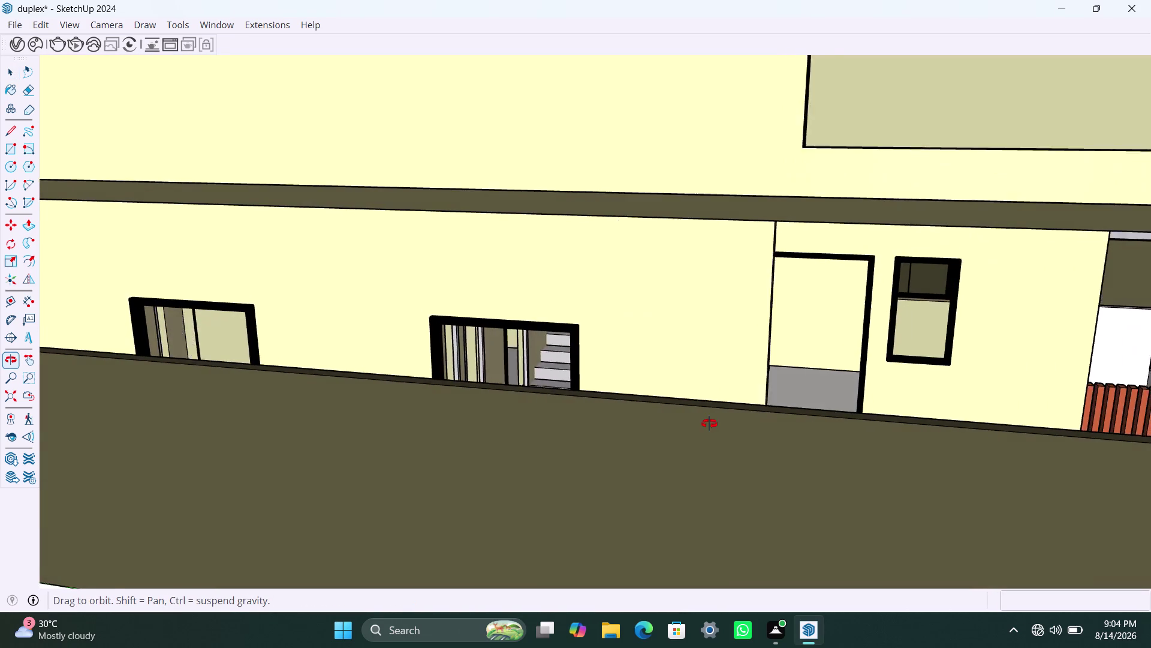
middle_drag(729, 423, 707, 423)
scroll(down, 3)
middle_drag(776, 380, 754, 410)
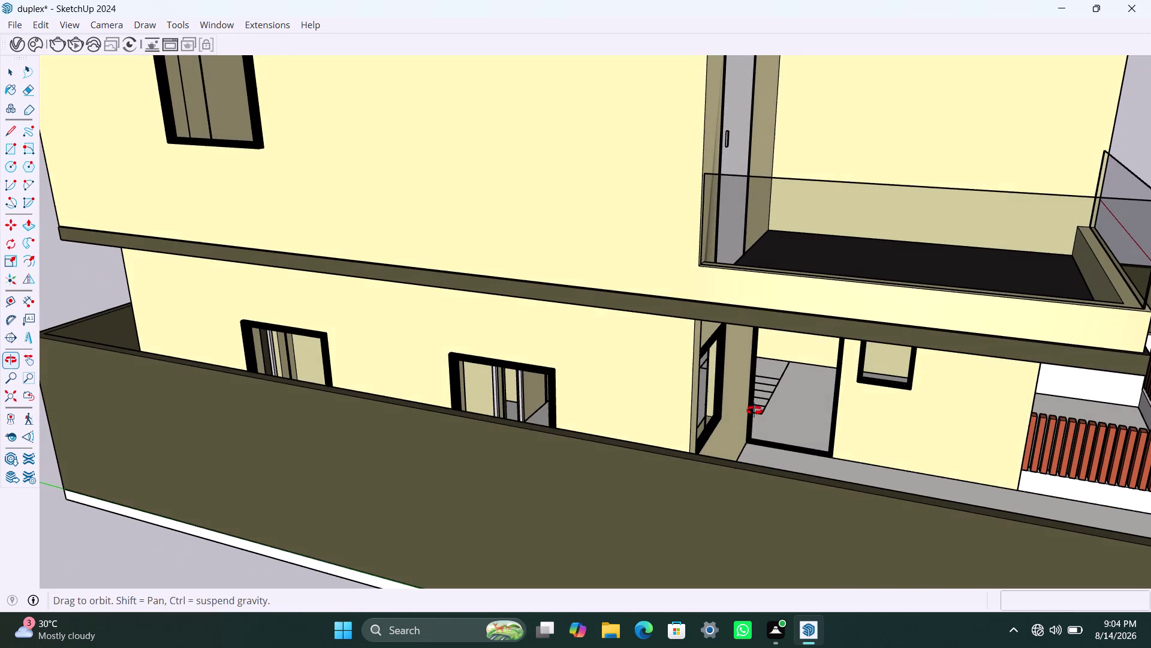
middle_drag(755, 410, 760, 398)
scroll(up, 3)
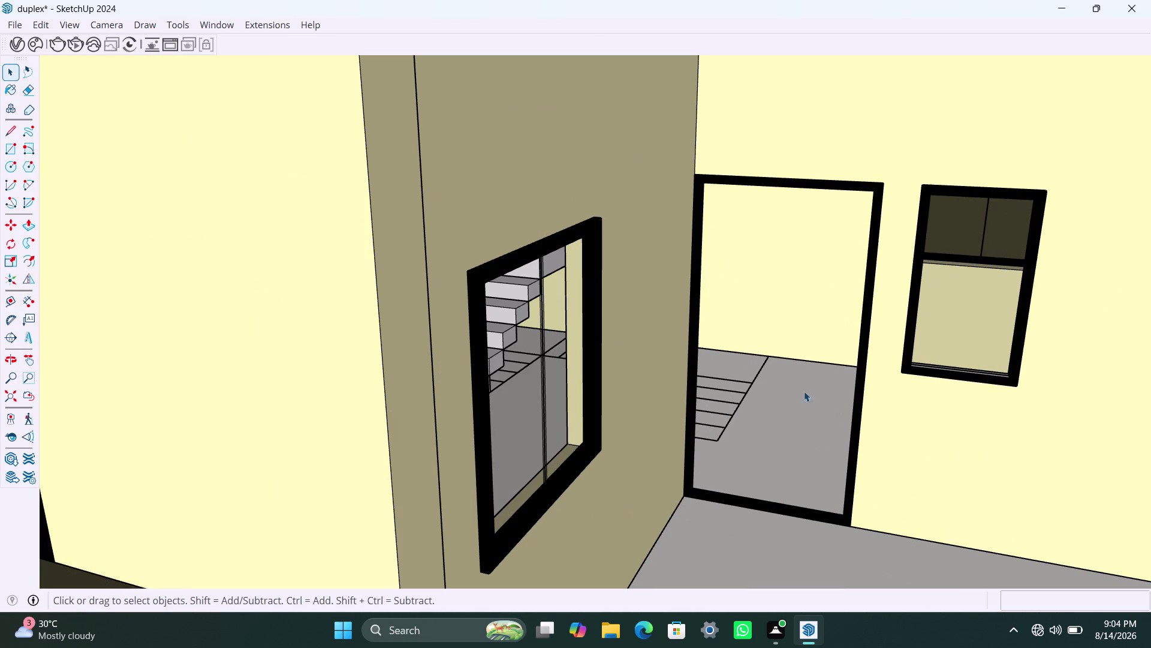
Draw a rectangle across the ground-floor doorway beside the stairs.
key(r)
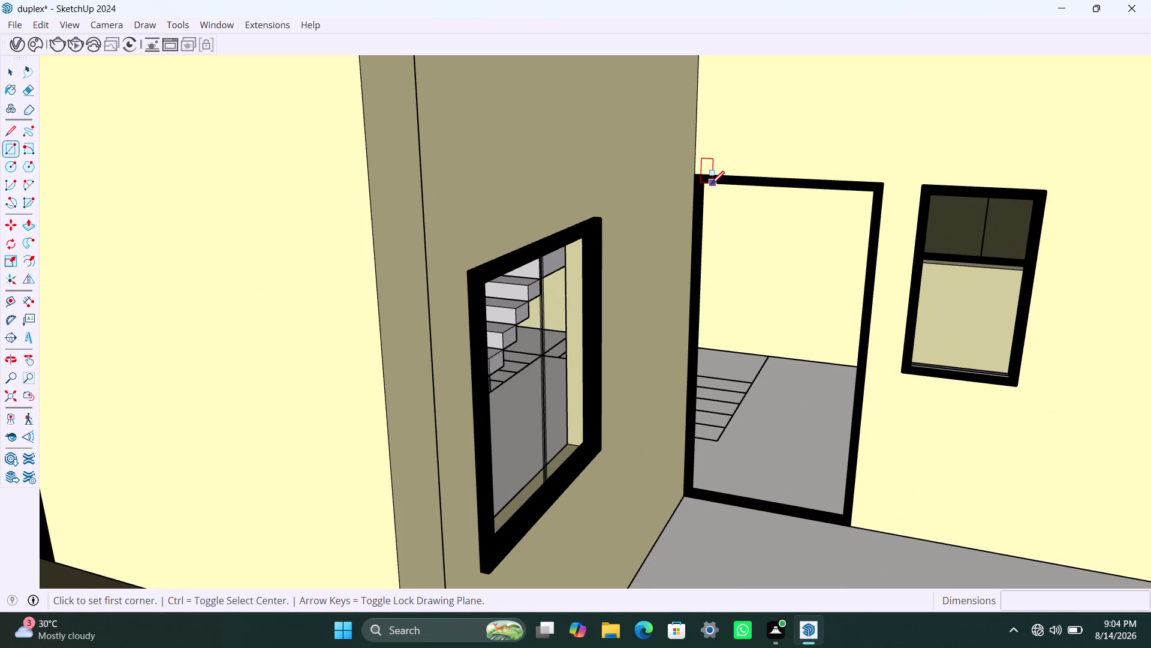
click(710, 184)
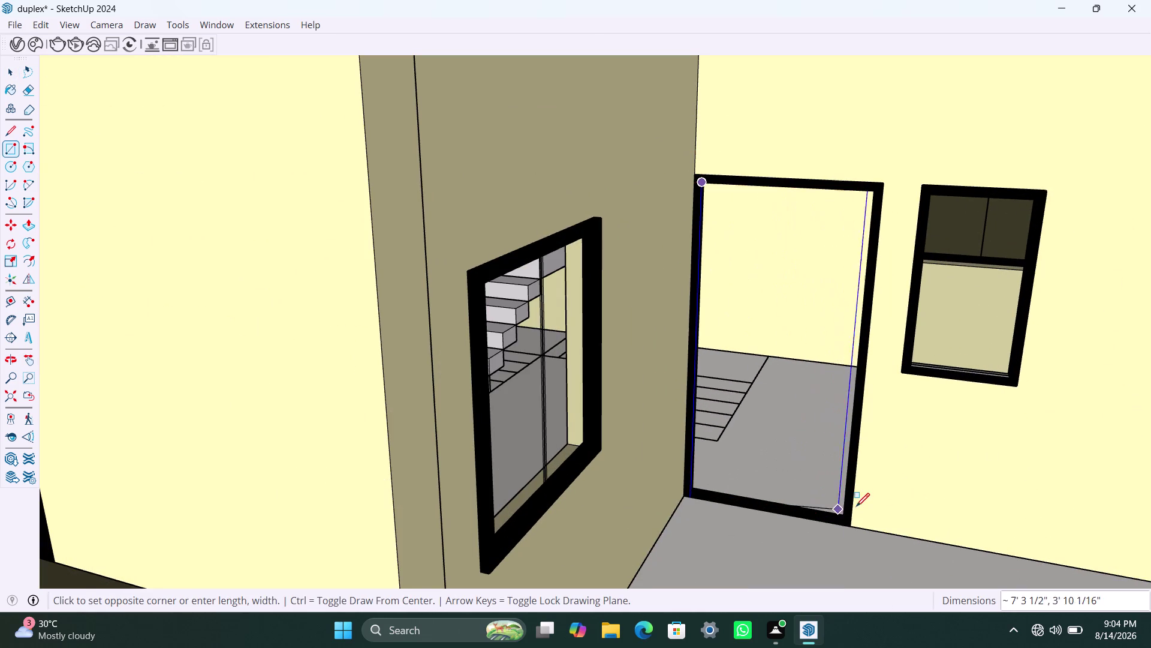
scroll(up, 3)
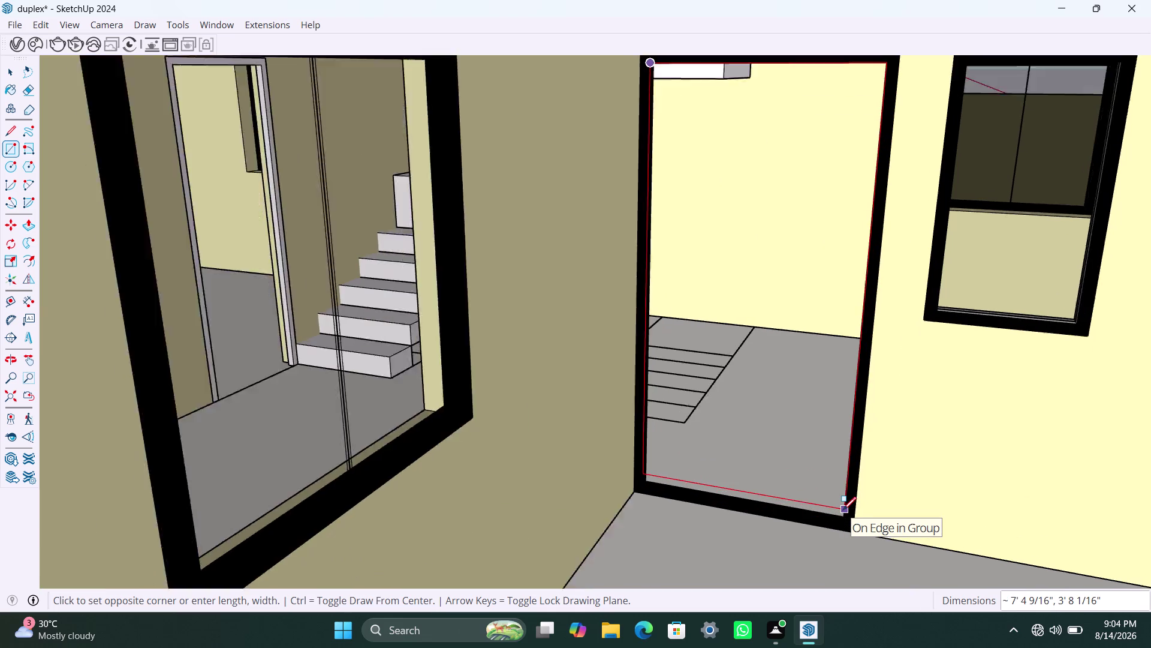
scroll(up, 3)
click(840, 524)
click(798, 500)
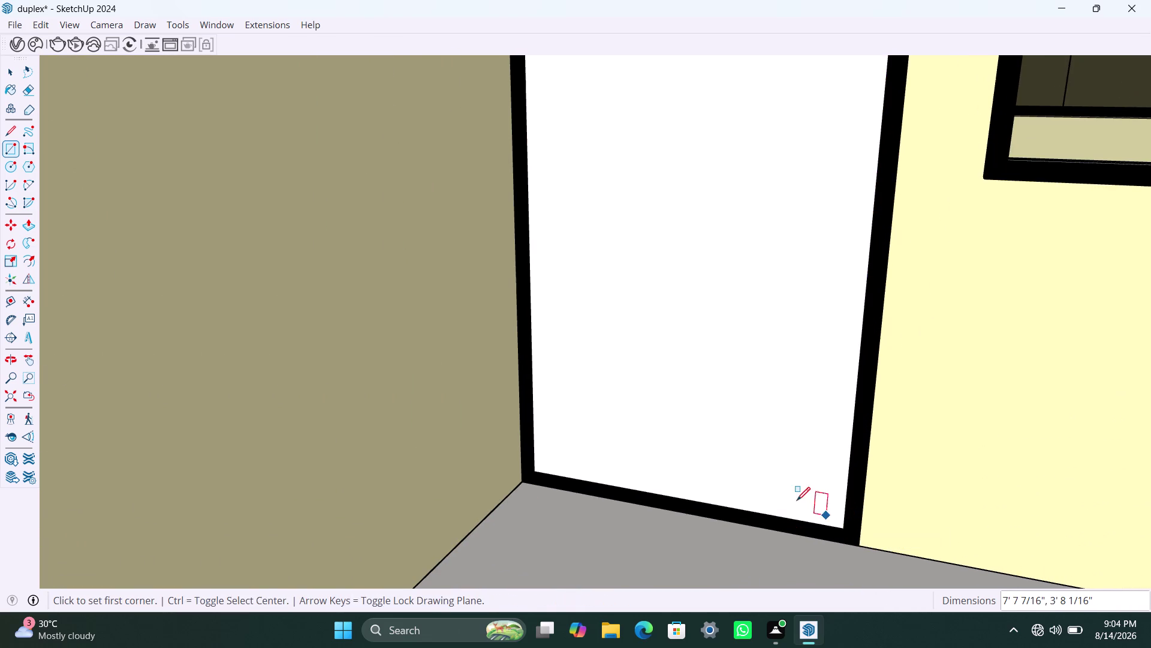
key(space)
Select the new door panel and make it a group.
triple_click(780, 456)
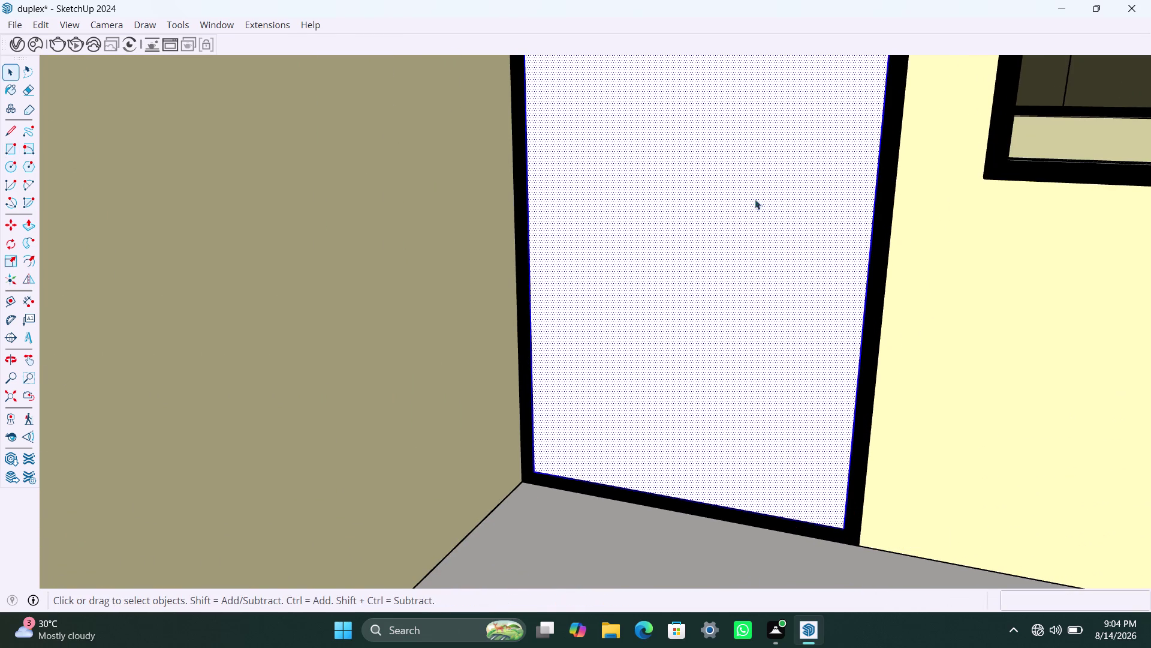
right_click(741, 288)
click(683, 265)
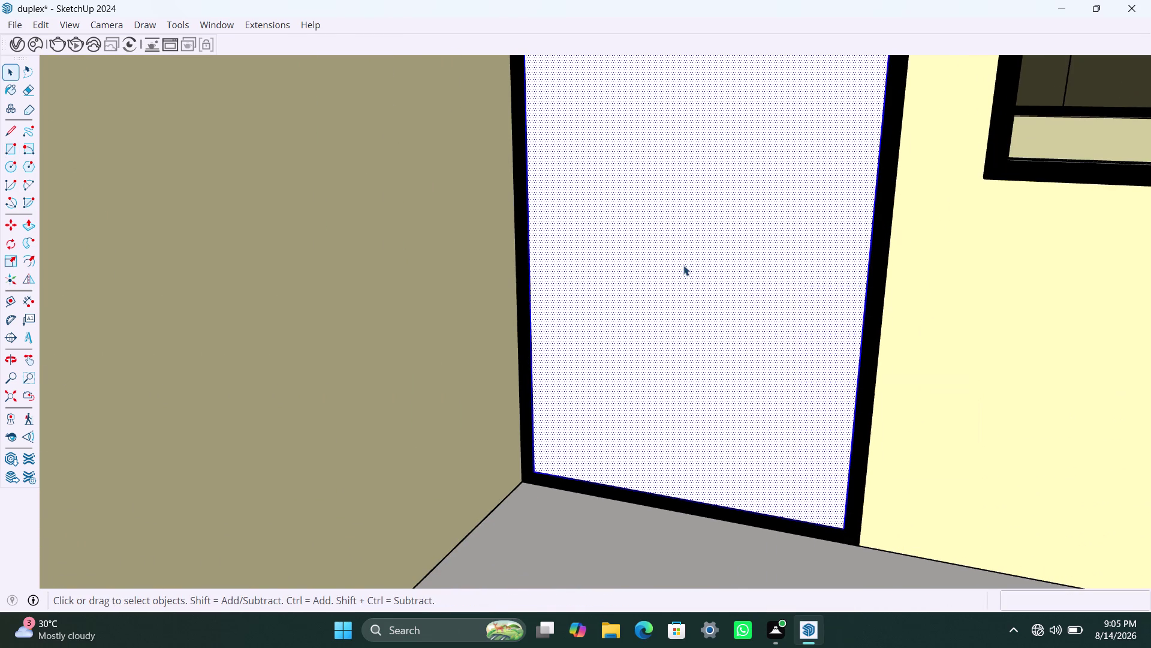
click(683, 265)
right_click(684, 265)
double_click(664, 266)
double_click(664, 265)
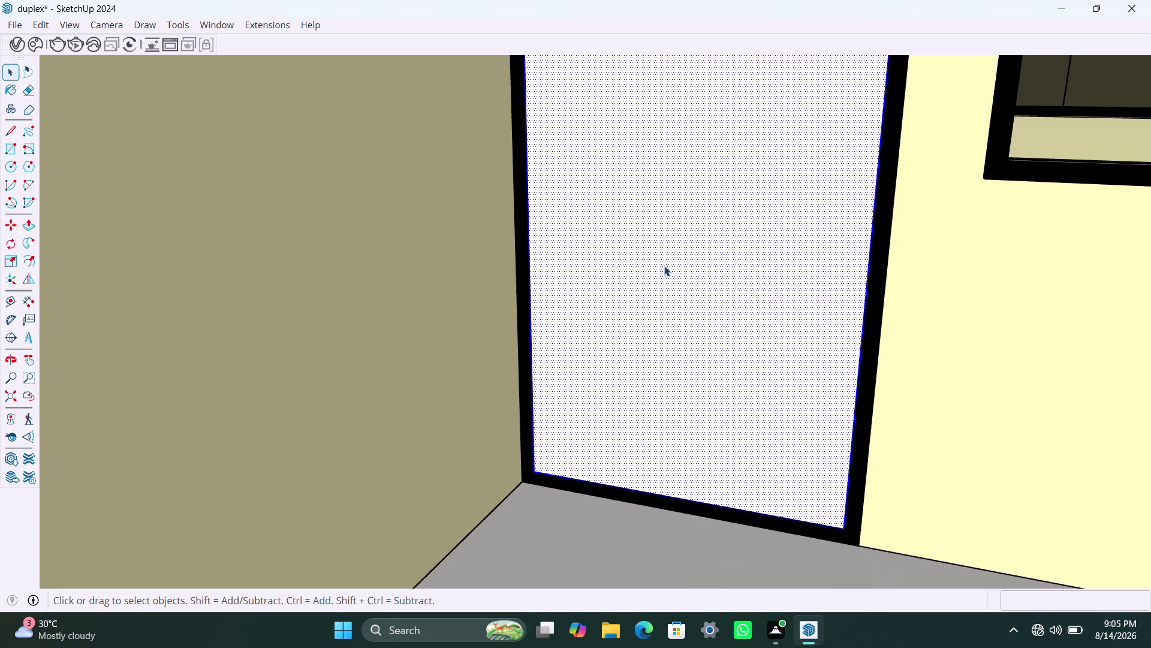
right_click(663, 266)
click(686, 408)
Inside the group, push/pull the panel to 8 mm thick, then exit editing.
double_click(620, 335)
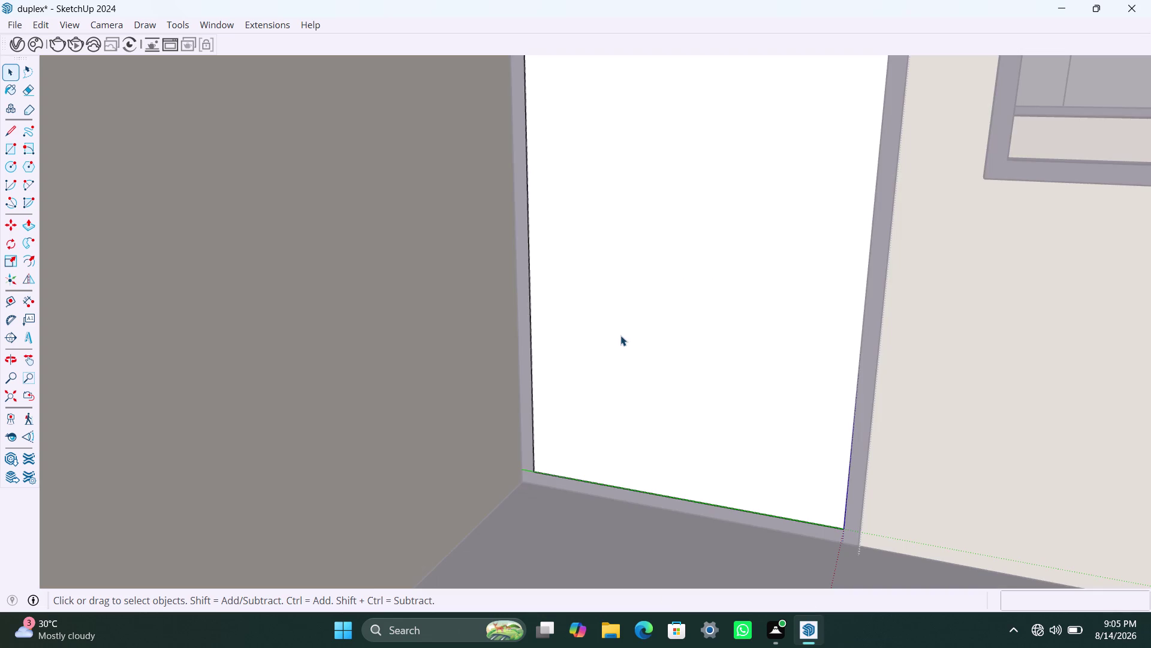
click(634, 334)
key(p)
click(650, 333)
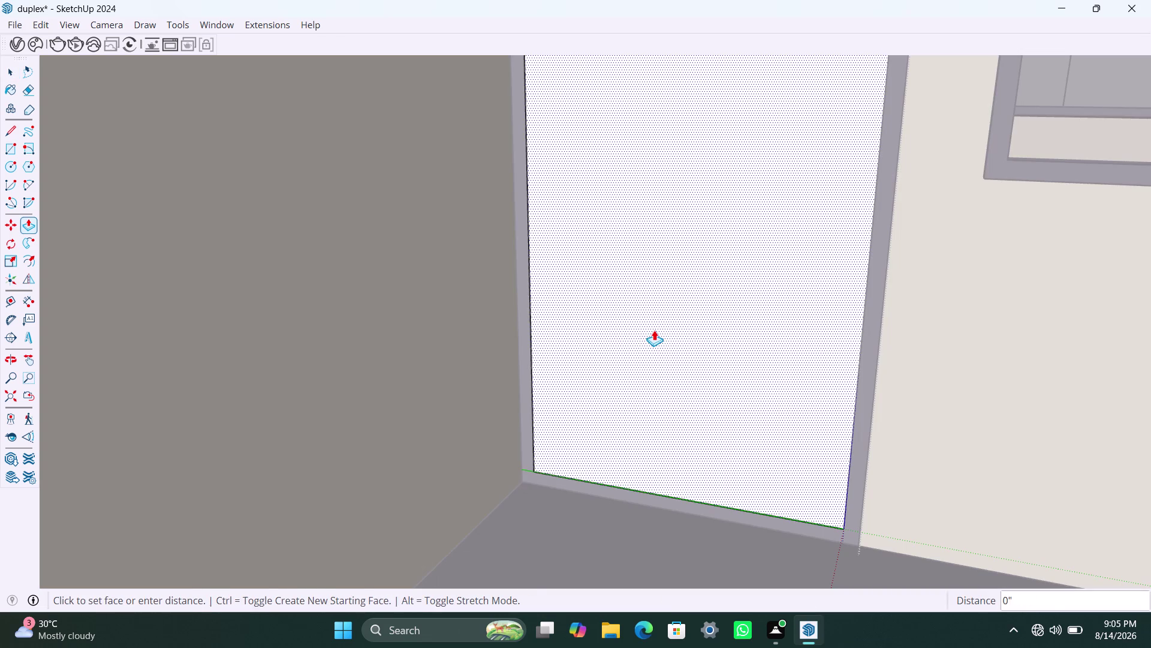
text(1)
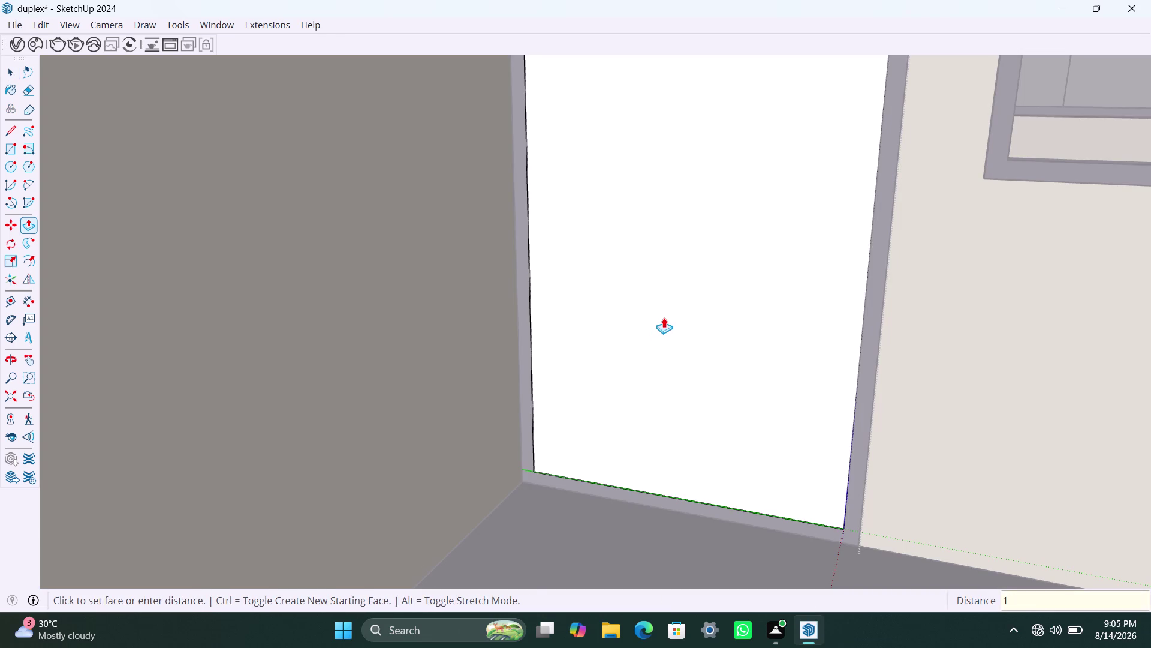
text(8mm)
key(Return)
key(space)
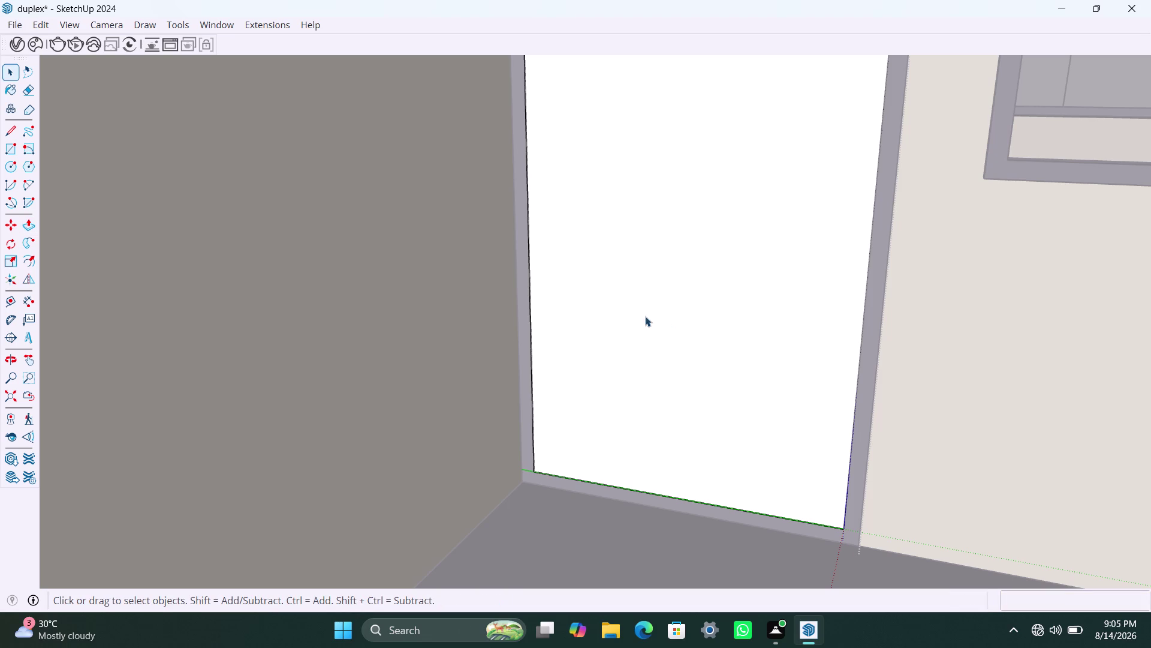
click(360, 440)
Draw a small handle rectangle on the white door panel and make it a group.
scroll(down, 3)
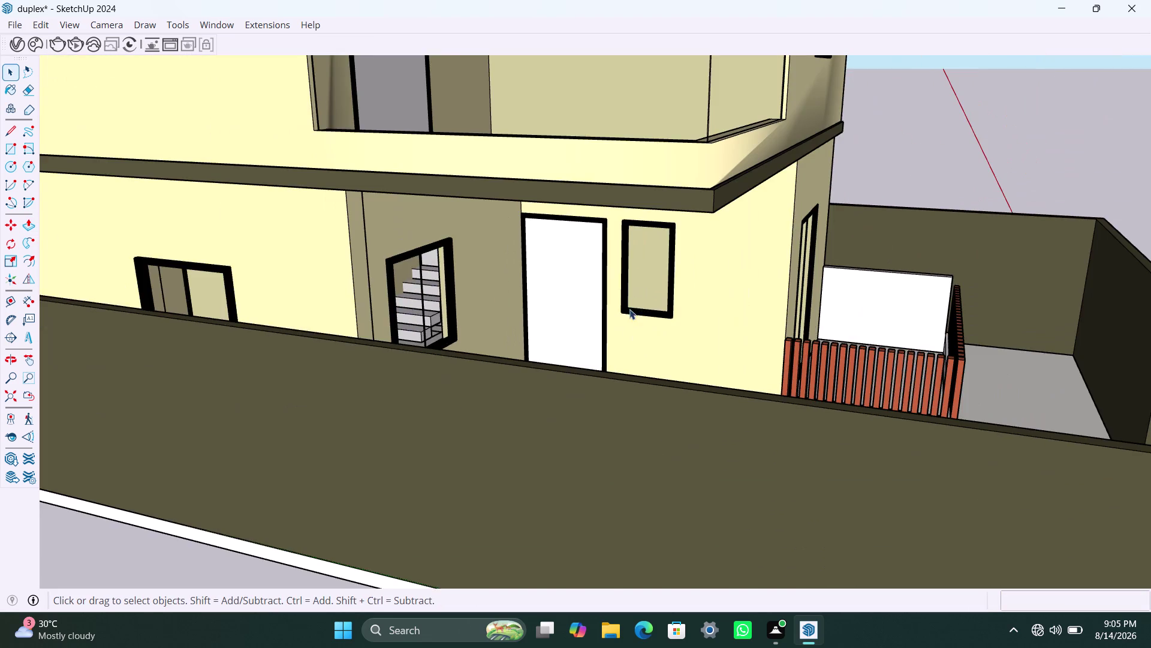
scroll(down, 3)
scroll(up, 3)
middle_drag(545, 330, 616, 350)
scroll(down, 3)
scroll(up, 3)
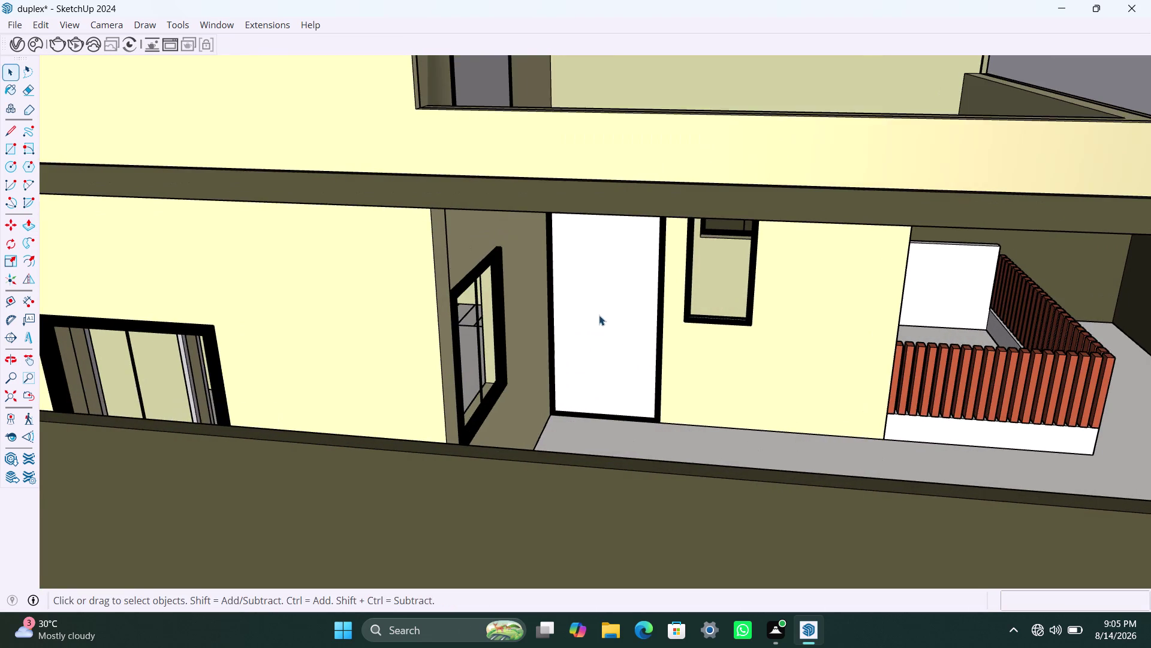
middle_drag(602, 312, 604, 303)
scroll(up, 3)
scroll(up, 3)
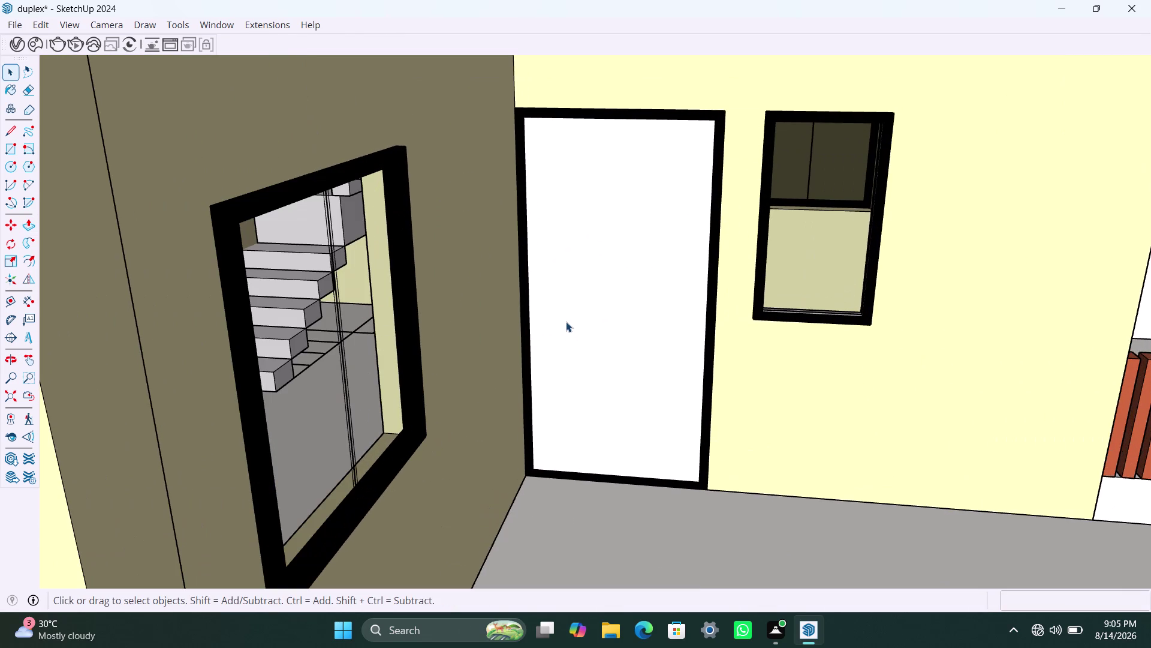
key(r)
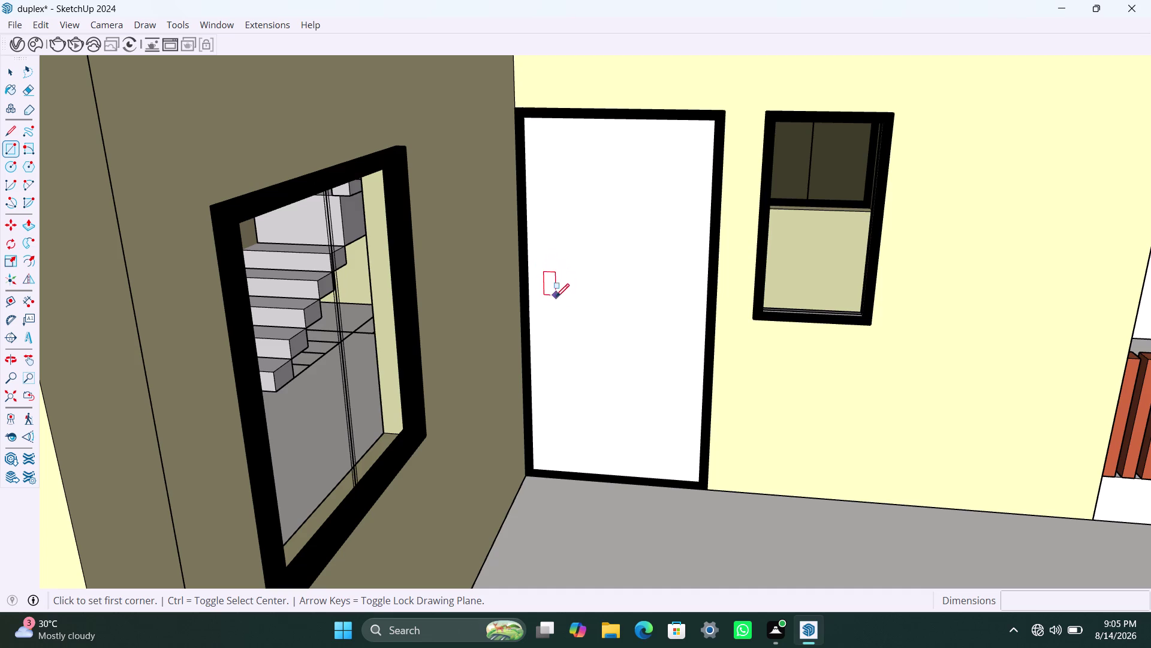
click(556, 291)
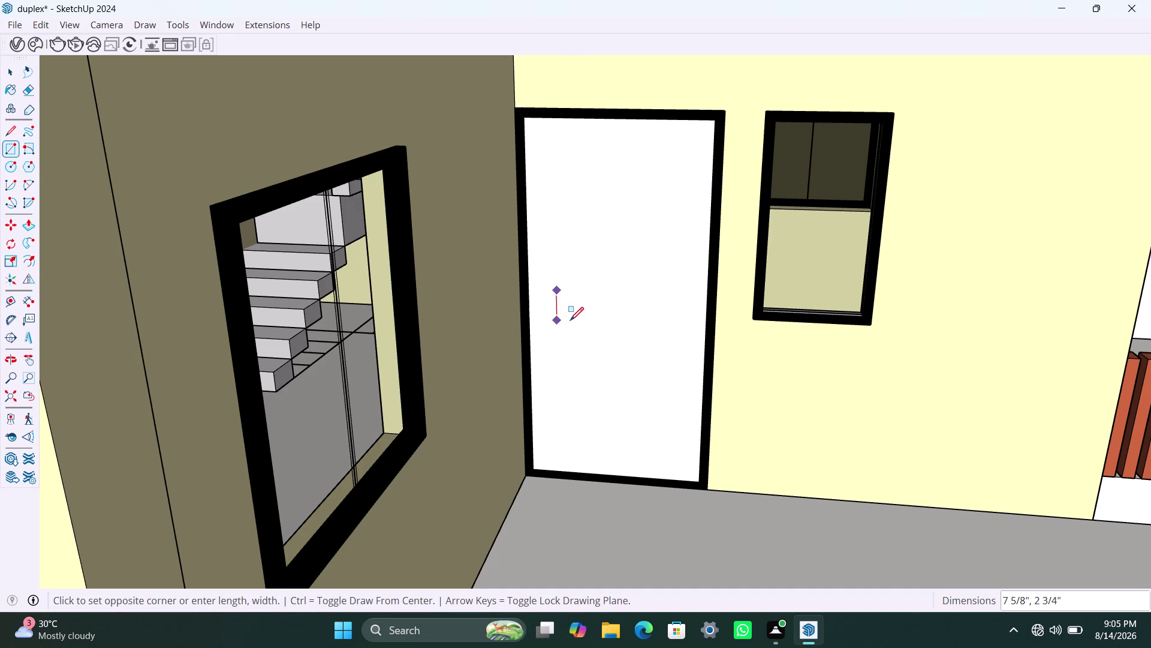
scroll(up, 3)
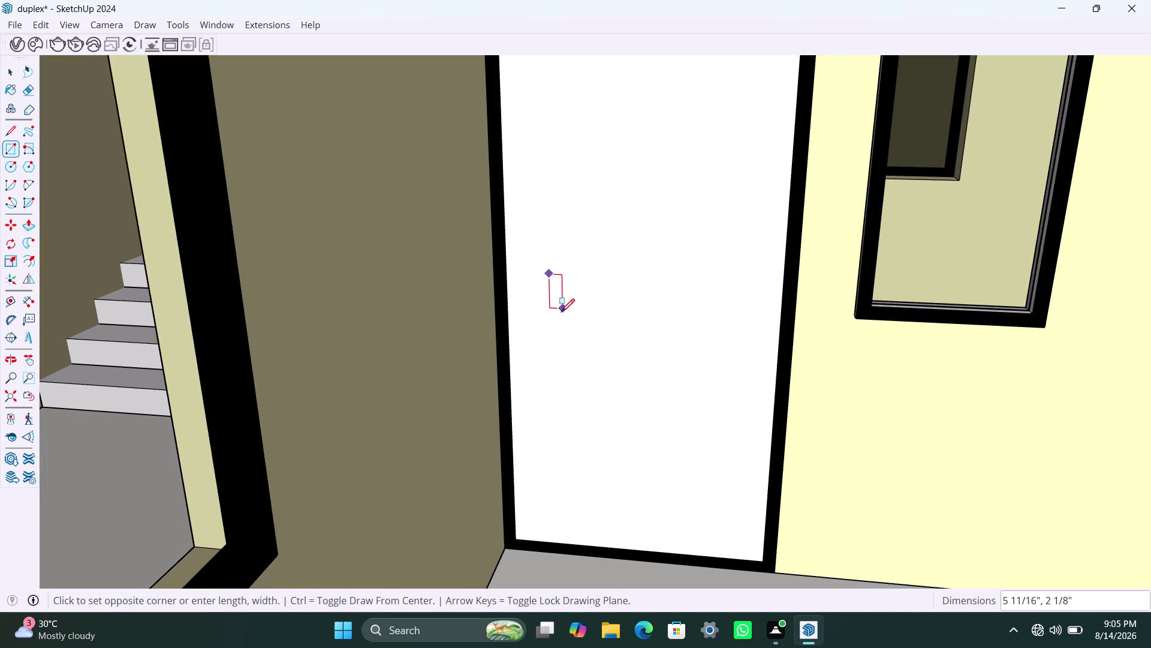
scroll(up, 3)
scroll(up, 3)
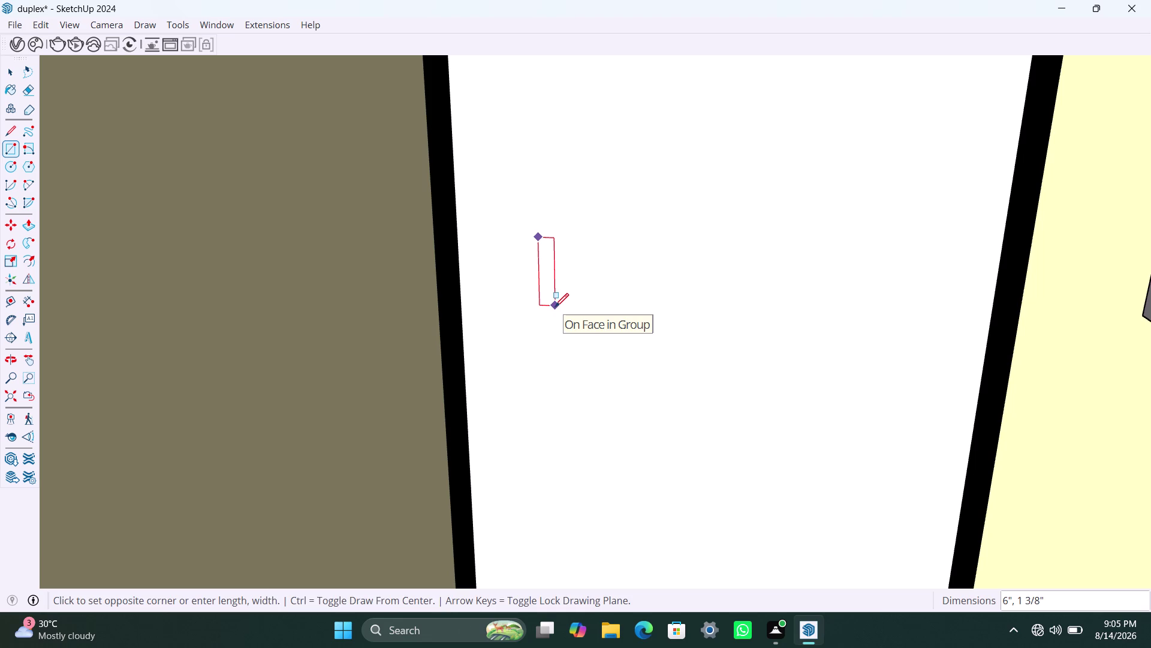
click(556, 307)
key(space)
double_click(548, 289)
right_click(548, 289)
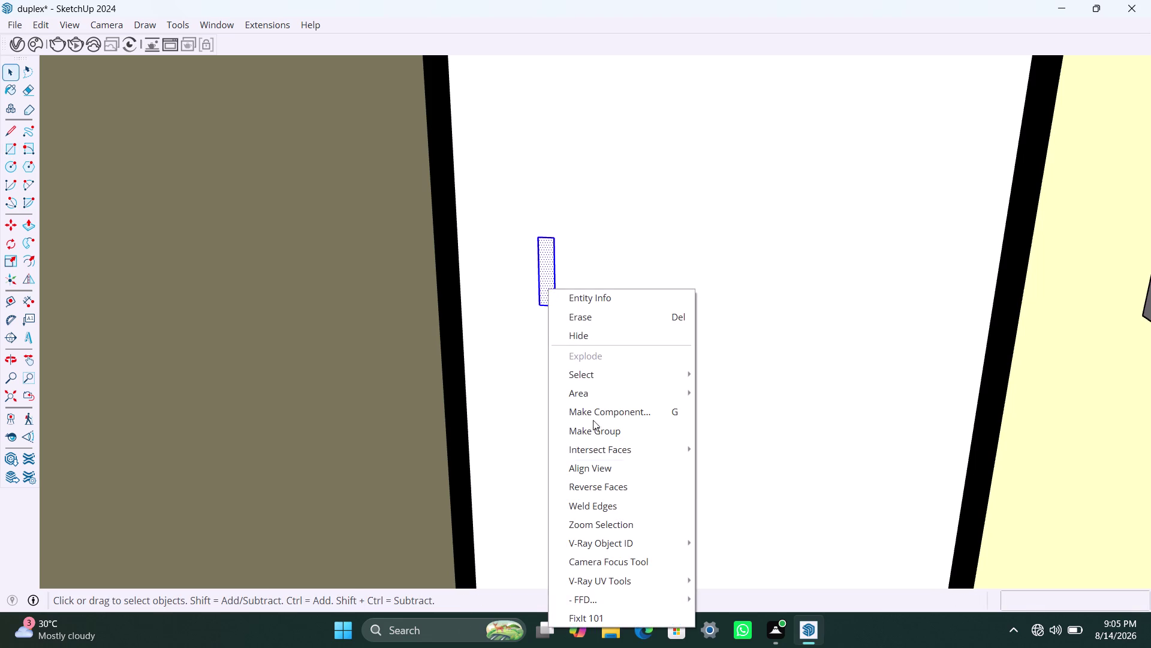
click(611, 433)
Inside the group, Push/Pull the handle rectangle outward from the door, then close the group.
double_click(547, 297)
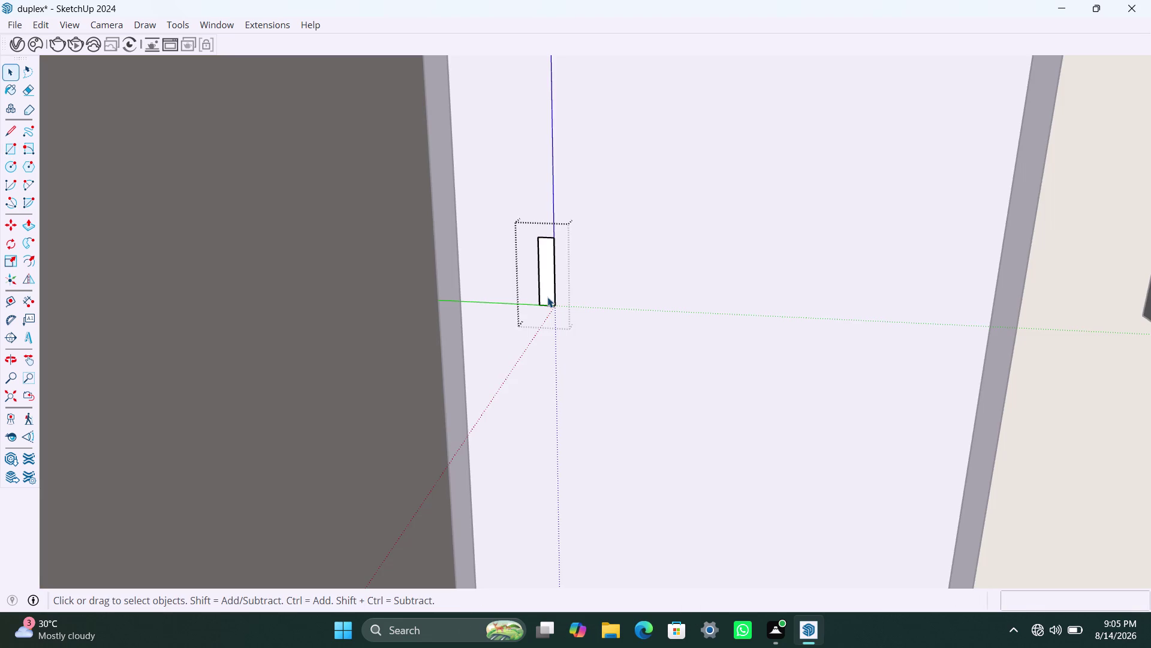
click(547, 297)
key(p)
click(548, 297)
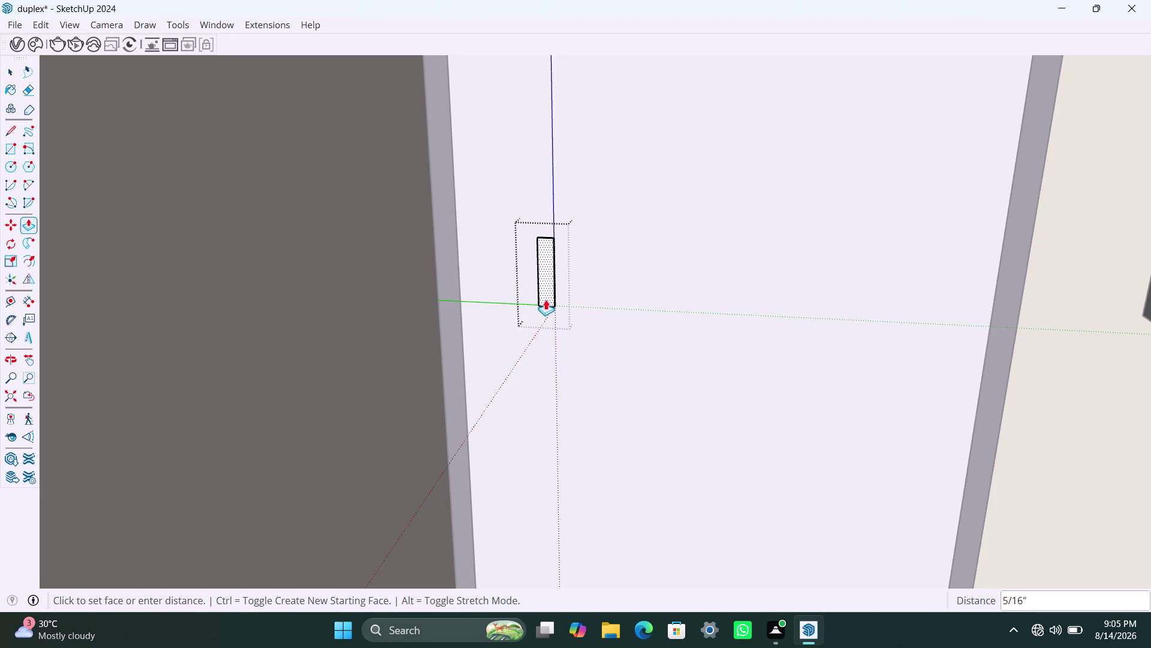
scroll(up, 3)
middle_drag(545, 300, 540, 326)
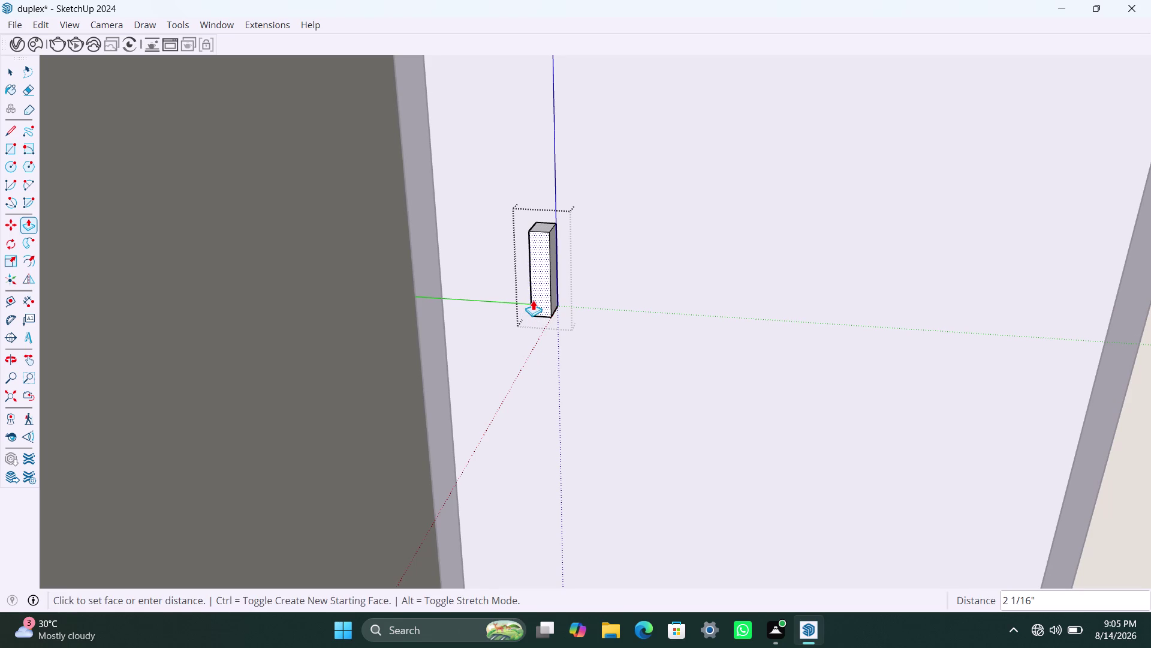
scroll(up, 3)
scroll(up, 3)
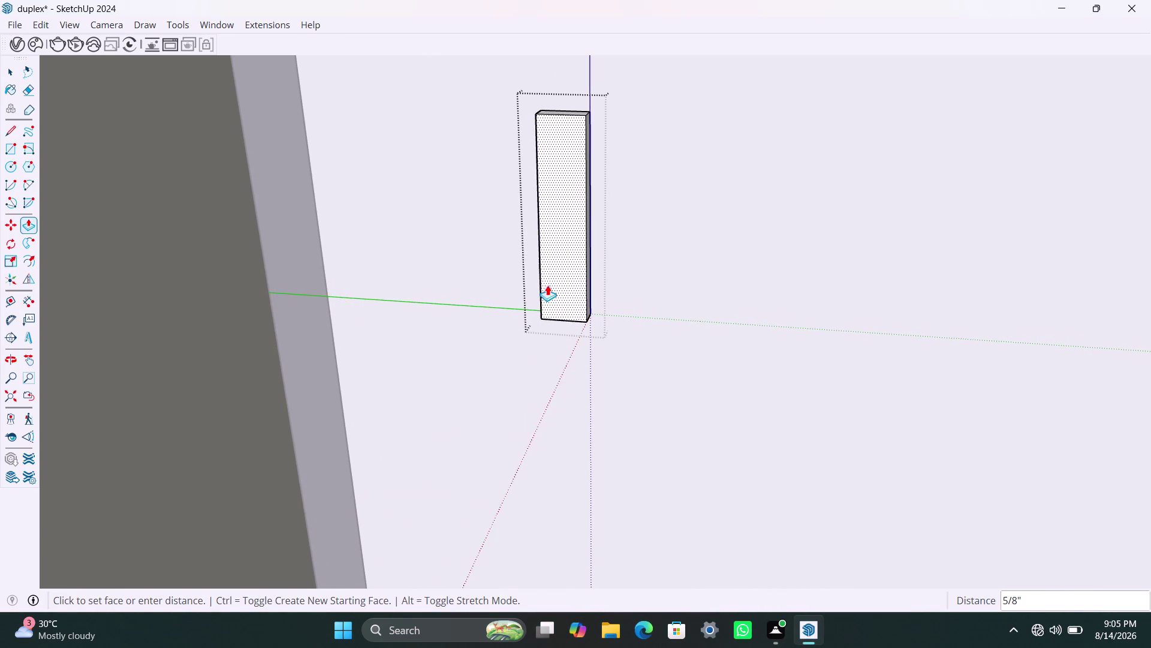
click(547, 285)
key(space)
click(459, 279)
scroll(down, 3)
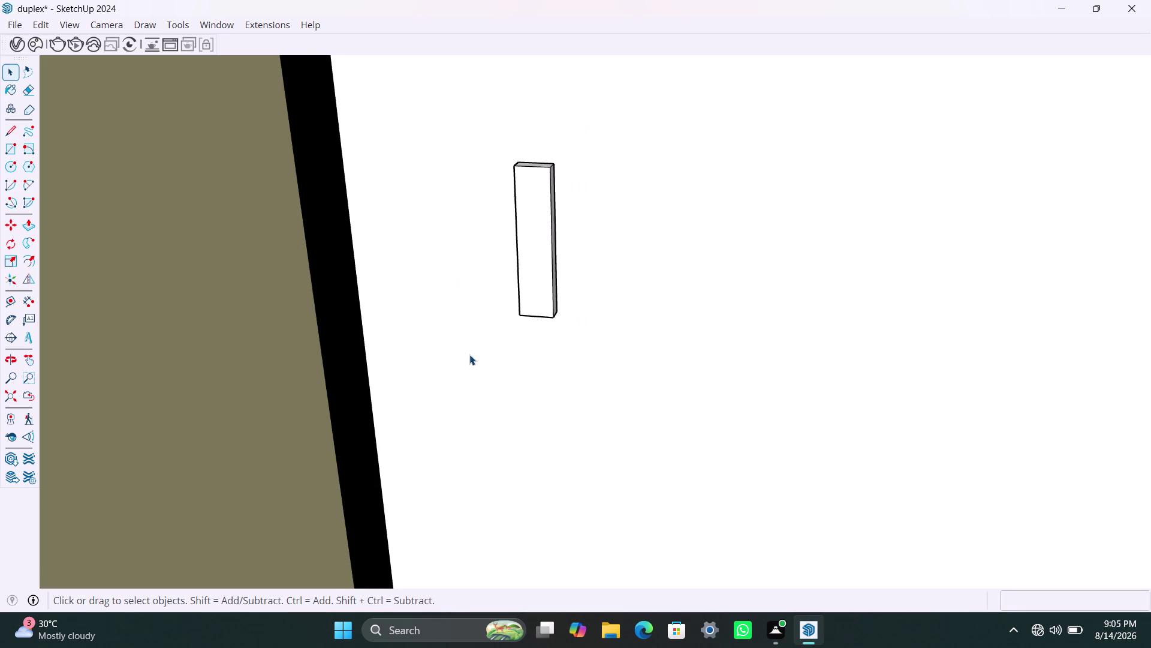
scroll(down, 3)
scroll(down, 3)
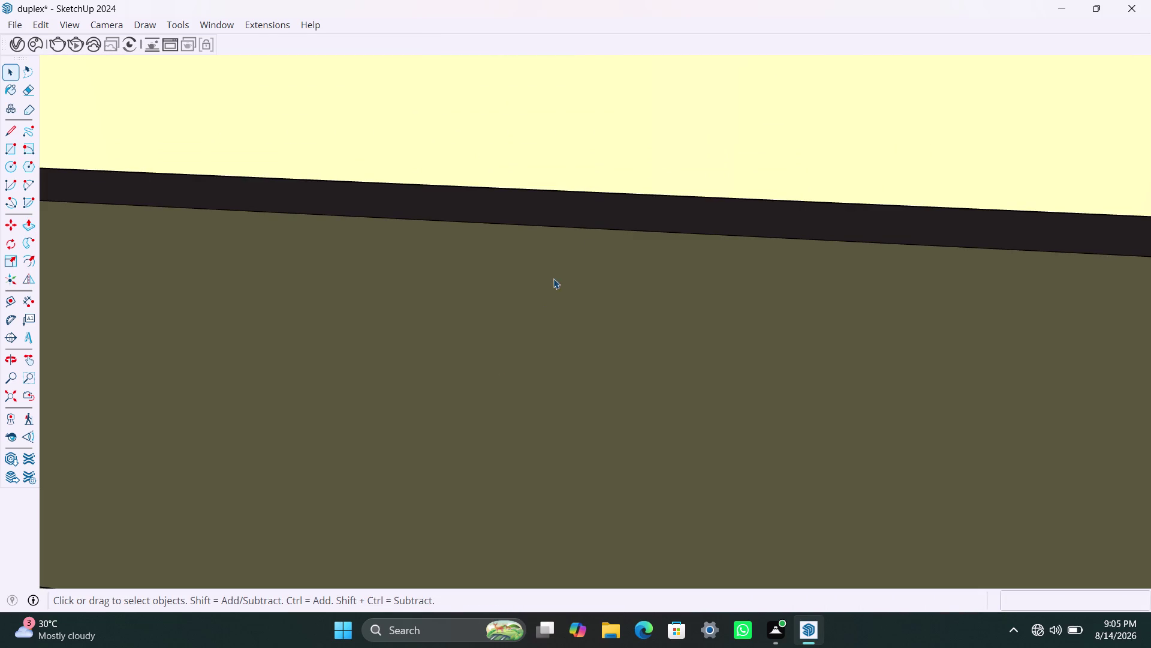
Orbit around the house to frame the ground-floor doorway beside the louvred vent.
click(12, 402)
scroll(up, 3)
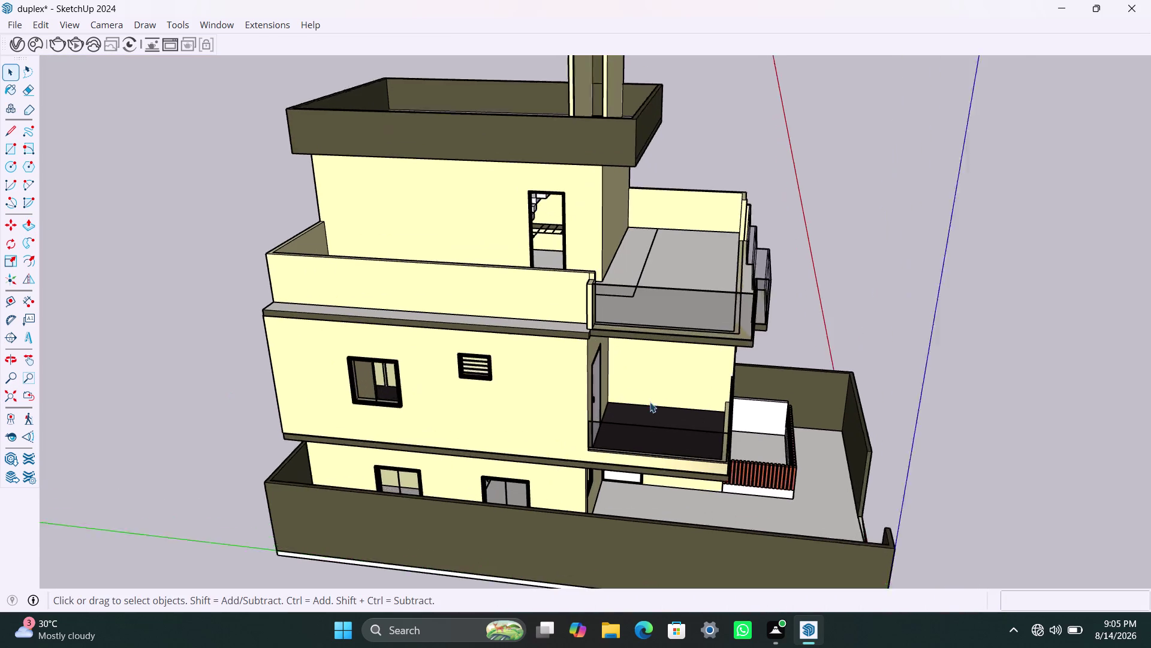
middle_drag(658, 422, 313, 374)
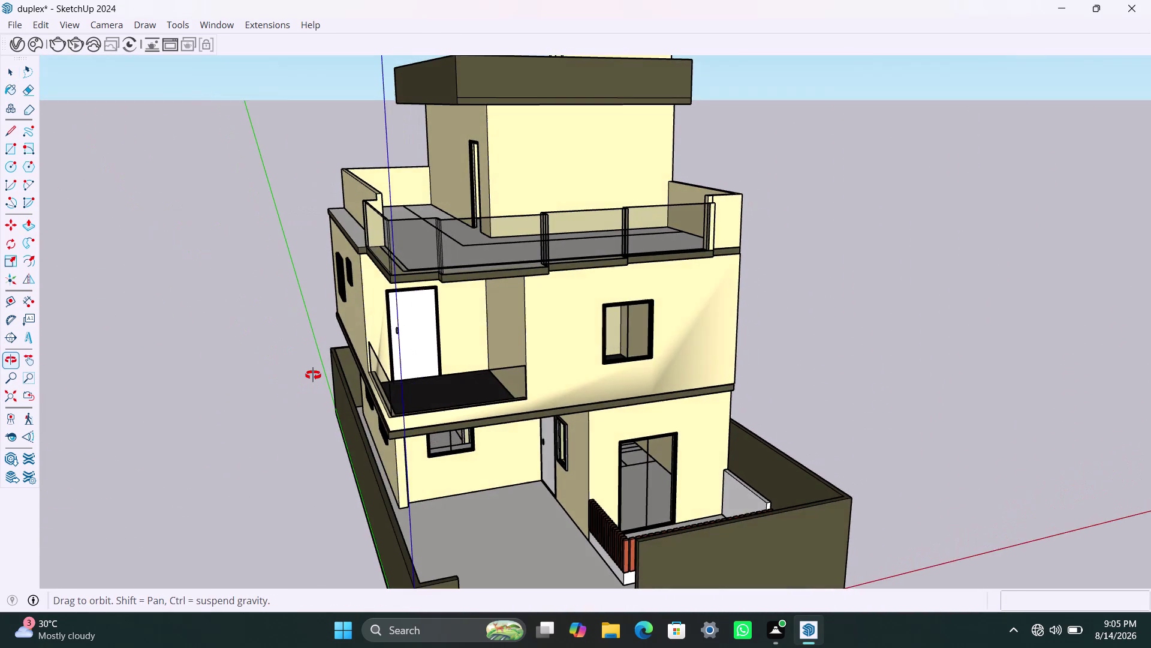
middle_drag(313, 375, 1019, 351)
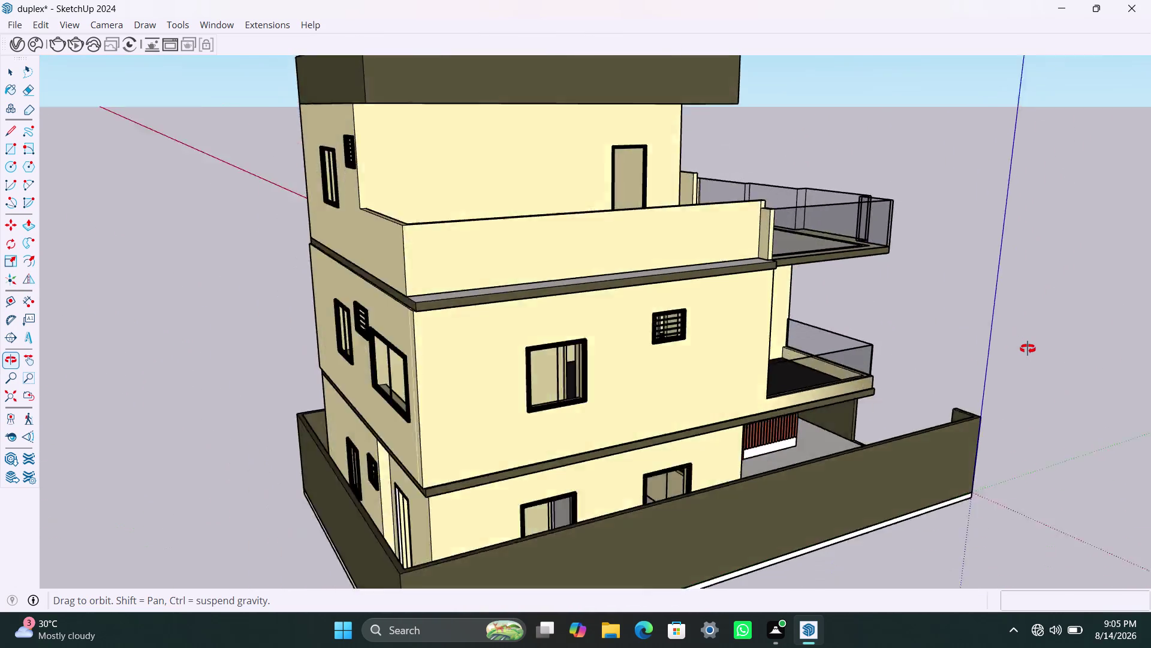
middle_drag(1020, 352, 1150, 362)
scroll(up, 3)
scroll(down, 3)
middle_drag(644, 487, 651, 501)
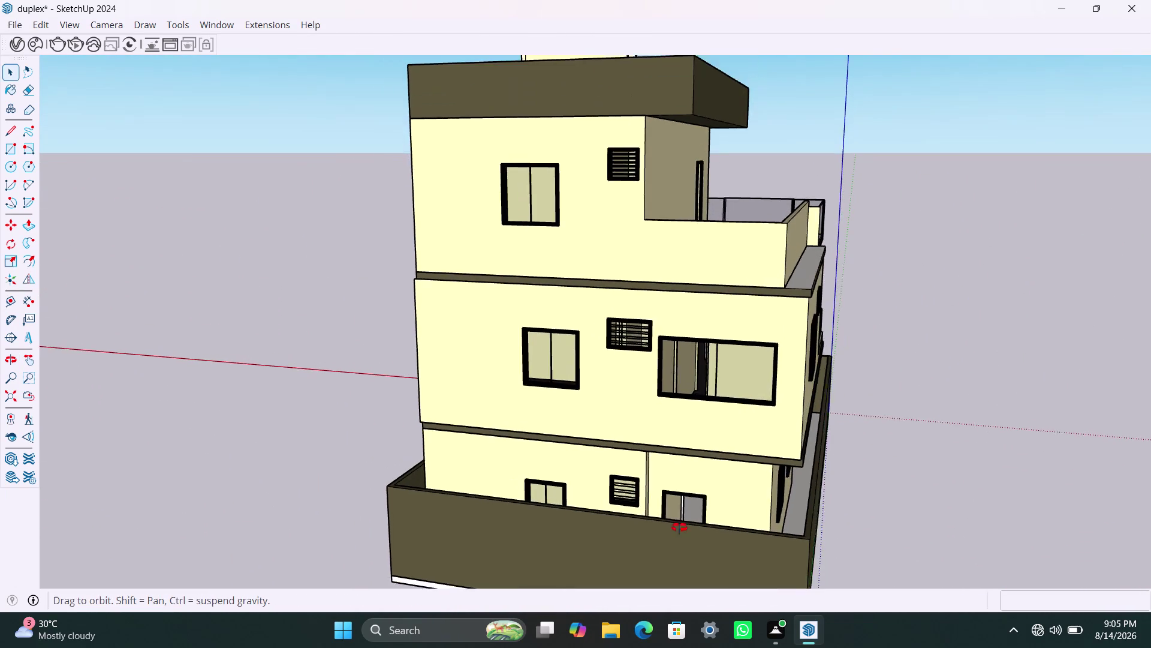
middle_drag(652, 500, 718, 550)
scroll(up, 3)
middle_drag(710, 459, 707, 455)
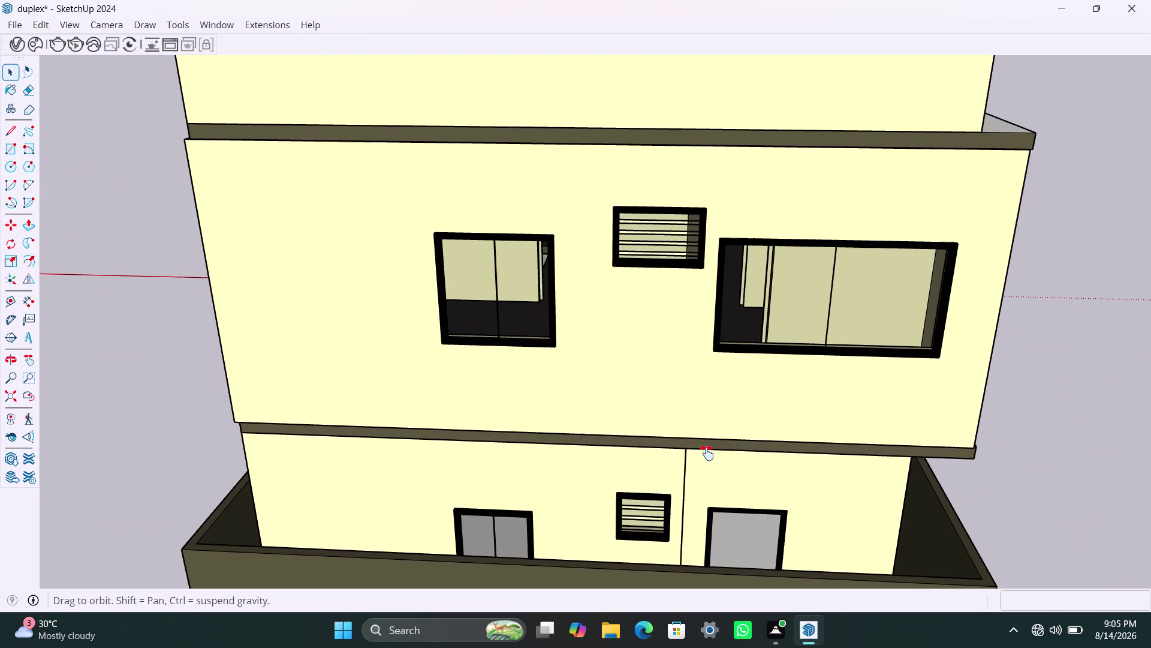
middle_drag(707, 455, 681, 255)
scroll(up, 3)
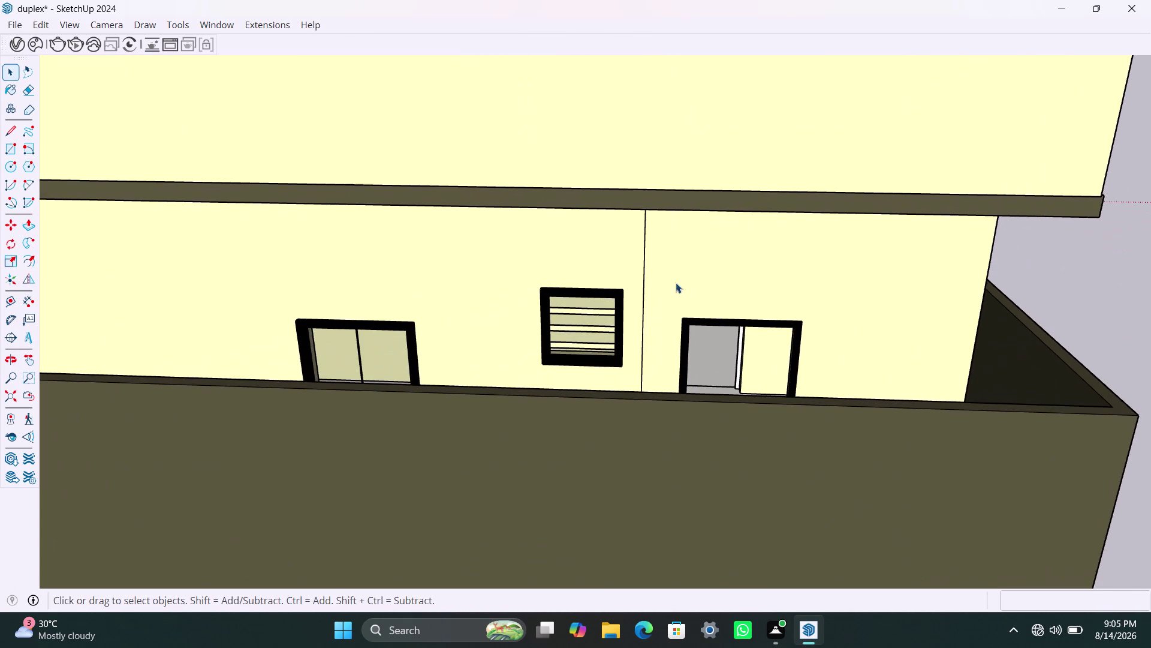
middle_drag(676, 282, 681, 302)
scroll(up, 3)
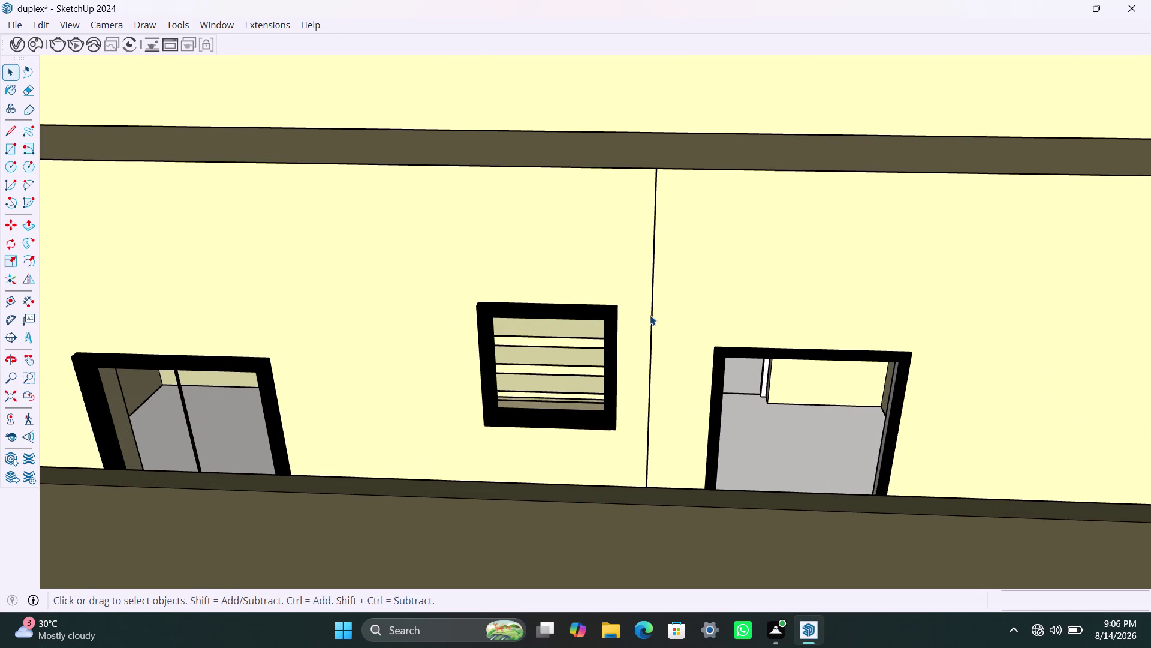
Enter the ground-floor wall group, delete the wall surface to look behind it, then undo.
click(650, 315)
double_click(650, 314)
click(650, 314)
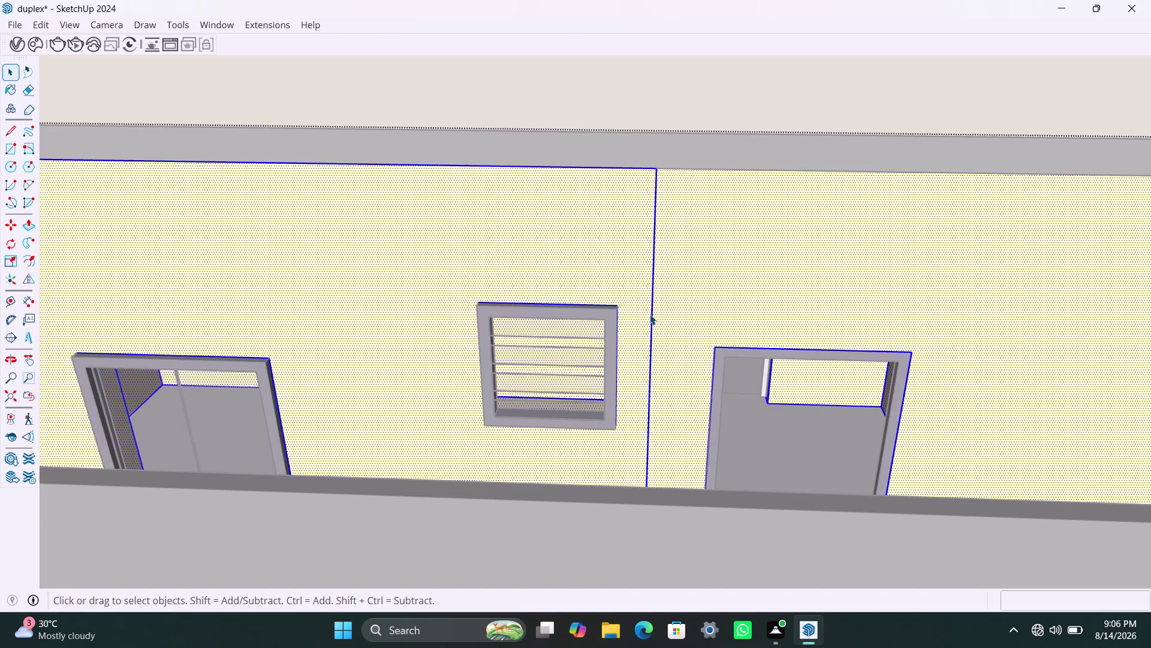
click(651, 313)
key(Delete)
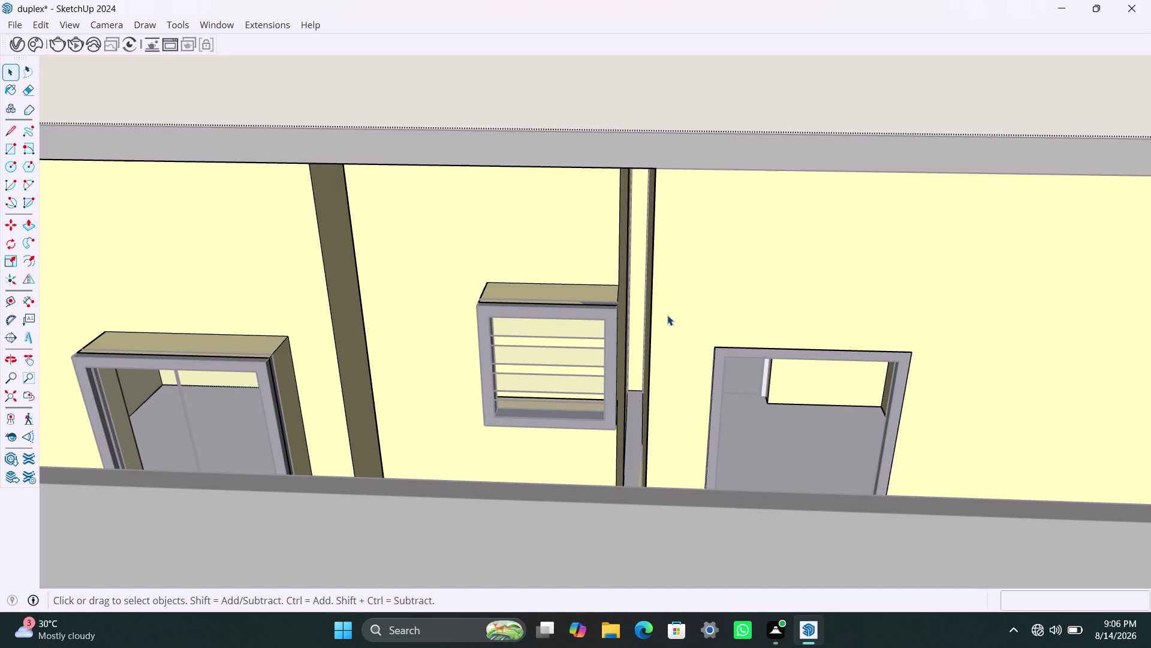
key(ctrl+z)
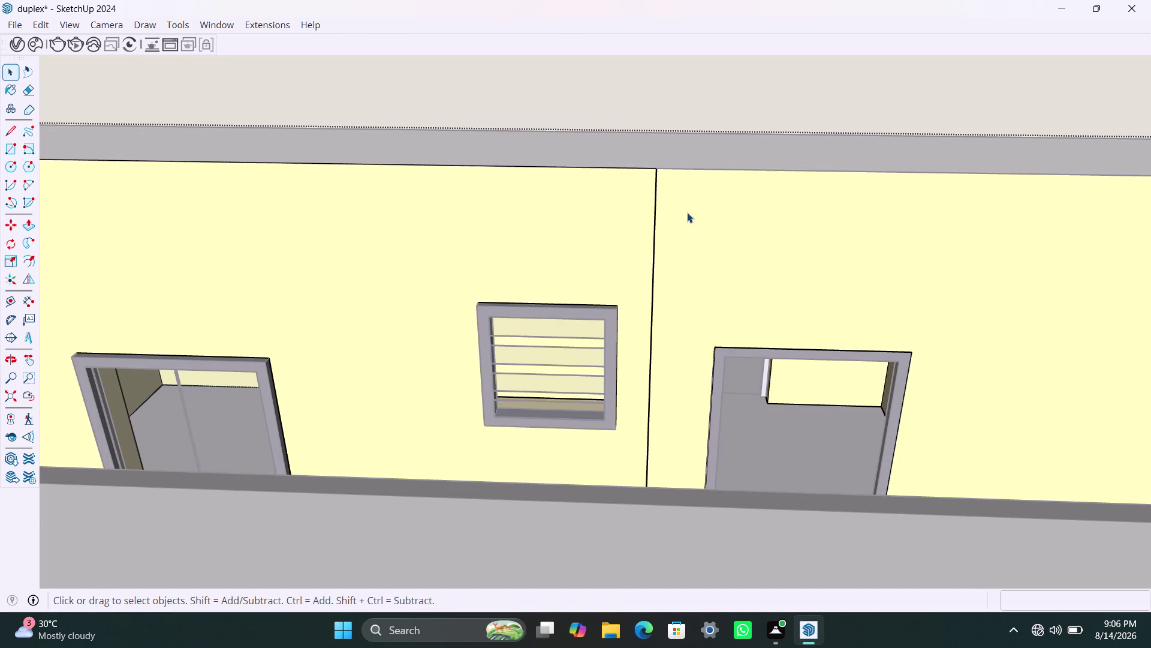
scroll(down, 3)
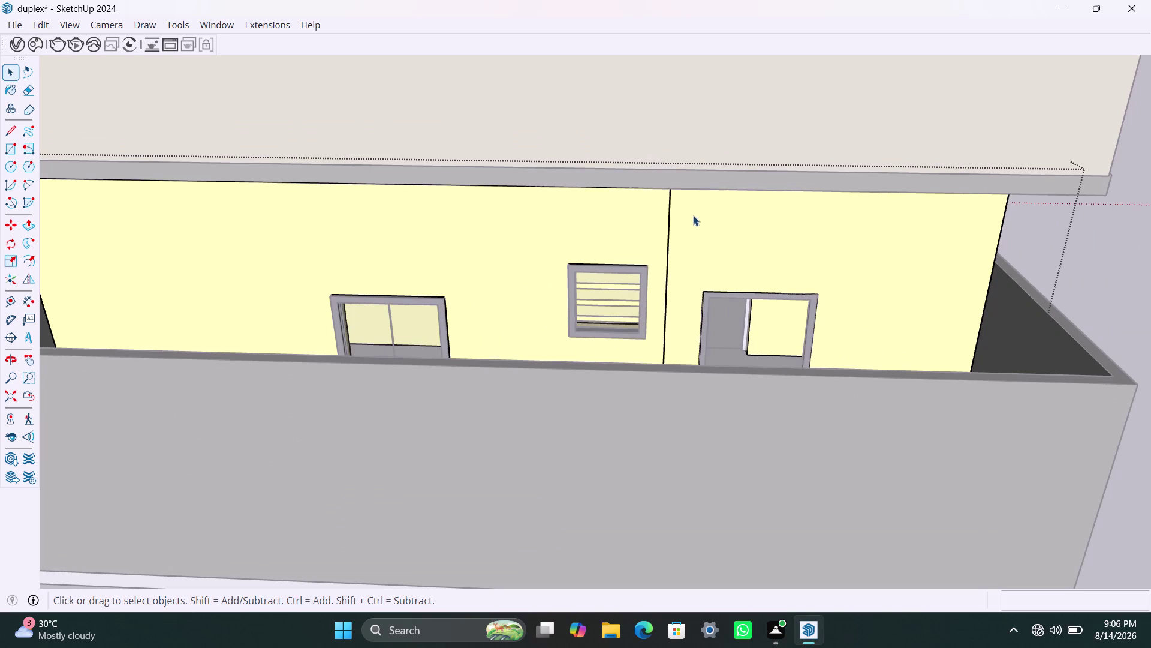
middle_drag(688, 267, 680, 308)
scroll(down, 3)
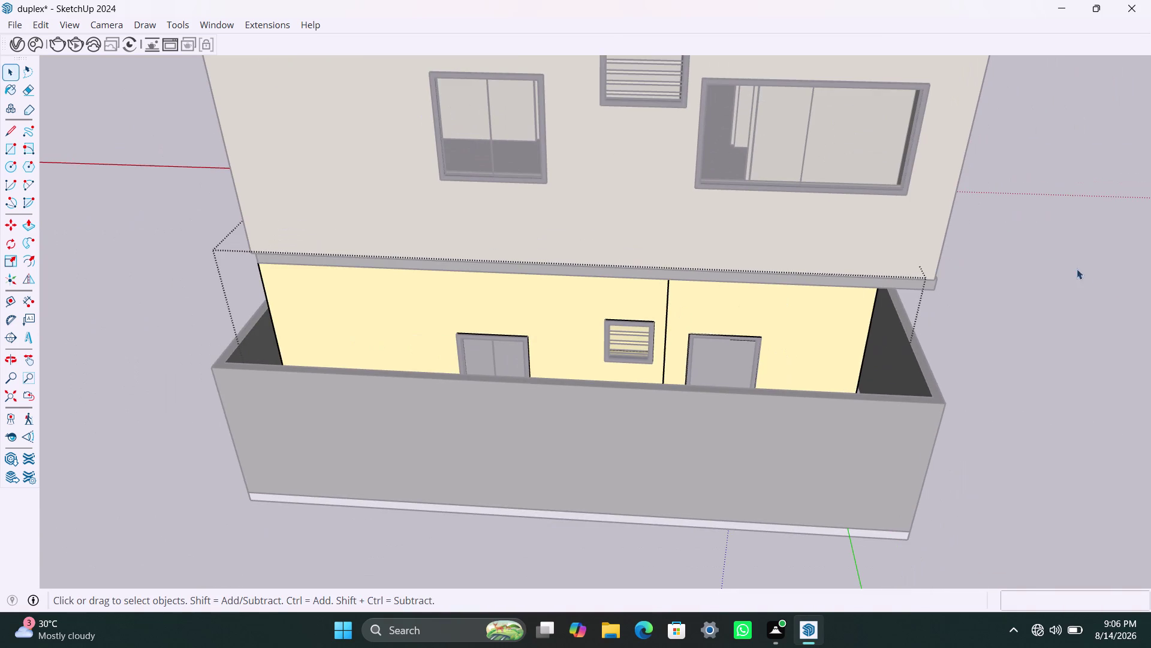
Leave the wall group, line up on the doorway, and undo a misplaced rectangle there.
click(1112, 283)
scroll(up, 3)
middle_drag(696, 380, 698, 448)
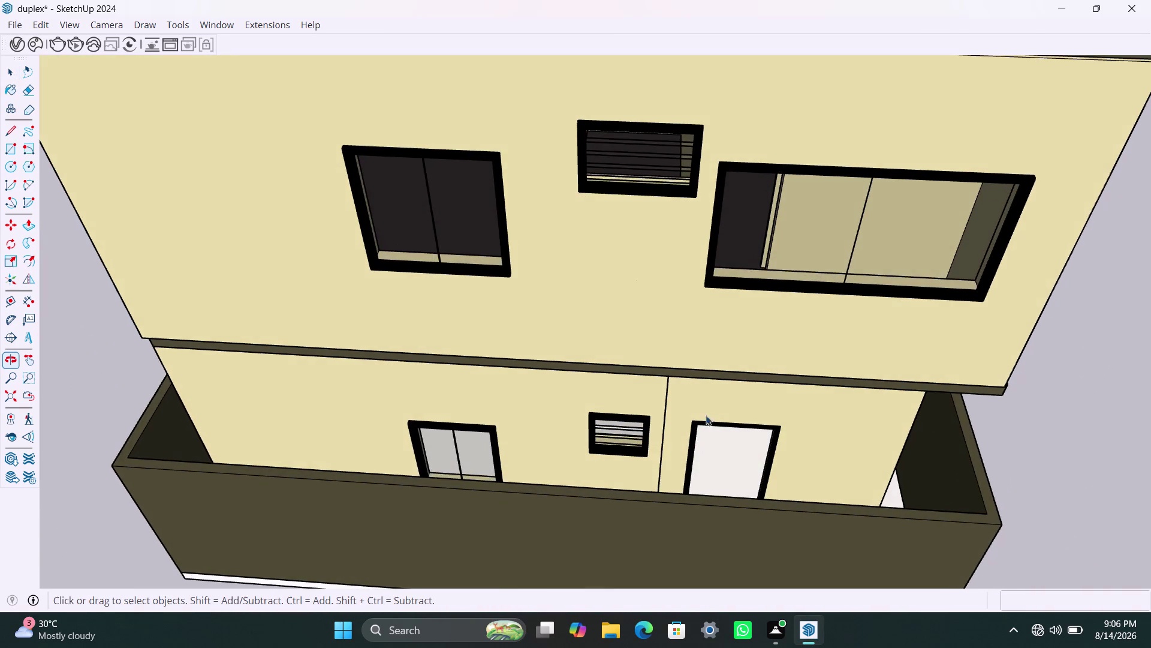
scroll(down, 3)
middle_drag(720, 372, 725, 272)
scroll(up, 3)
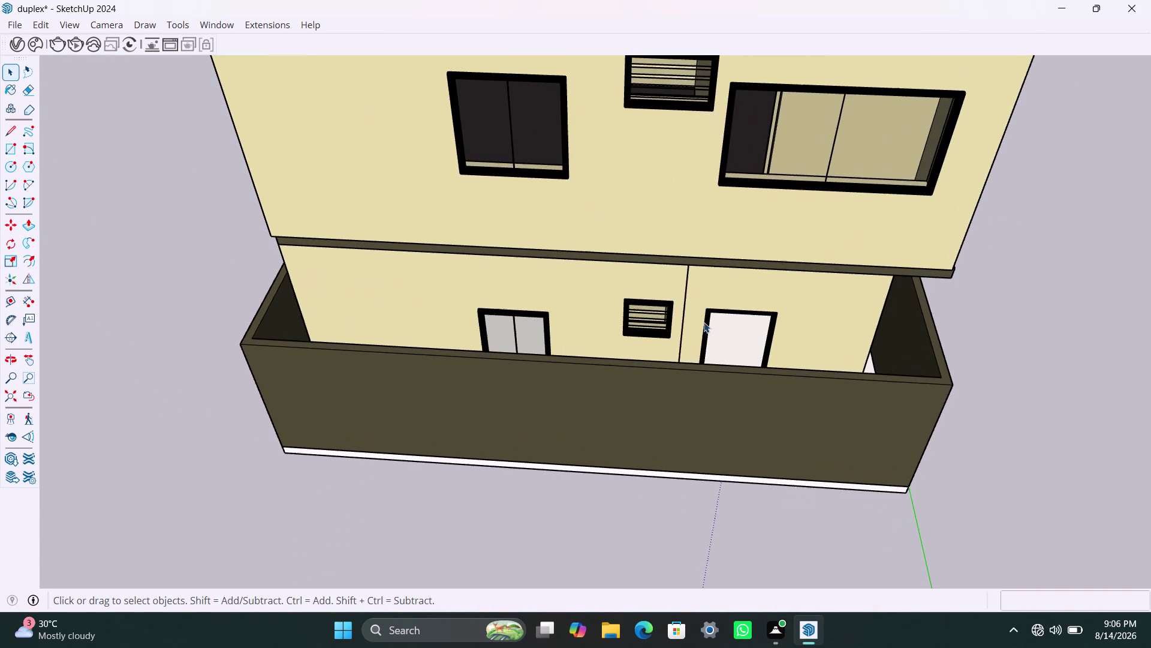
middle_drag(704, 329, 698, 373)
scroll(up, 3)
middle_drag(715, 352, 712, 385)
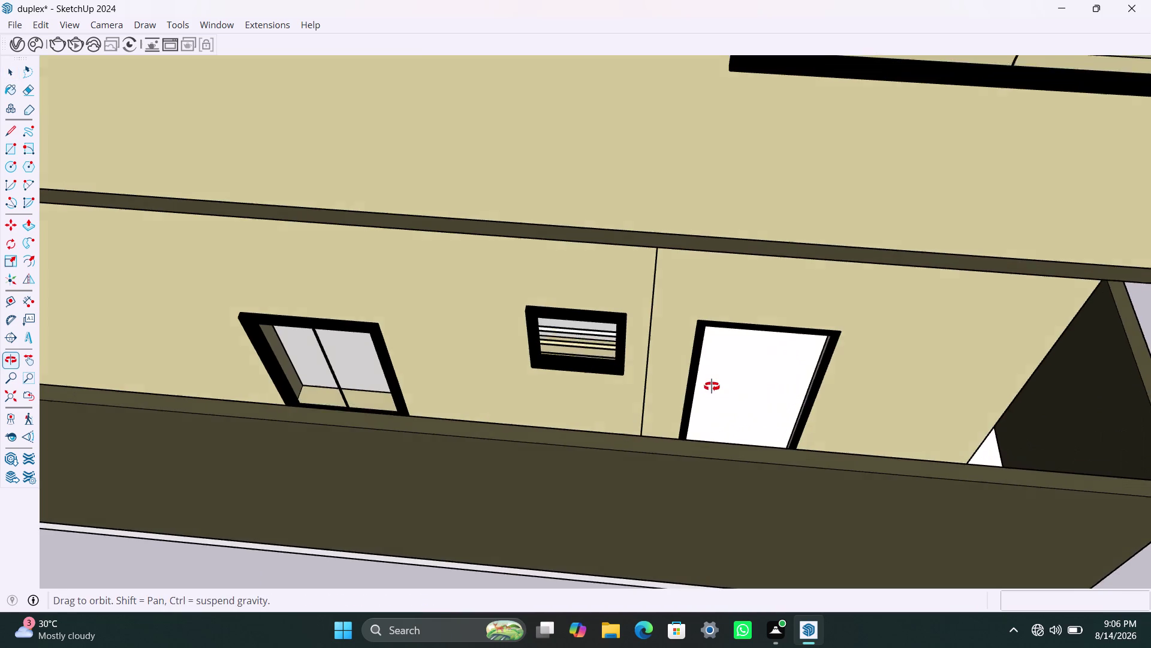
middle_drag(712, 386, 707, 422)
scroll(down, 3)
middle_drag(708, 417, 708, 313)
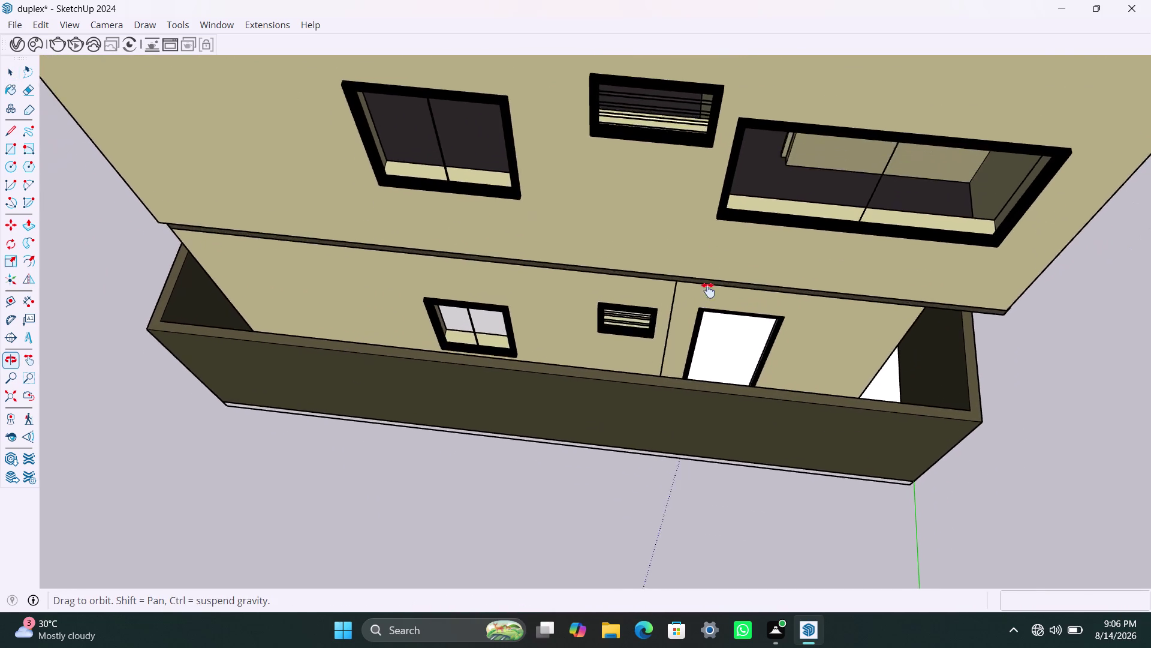
middle_drag(708, 312, 708, 272)
scroll(up, 3)
middle_drag(710, 292, 665, 380)
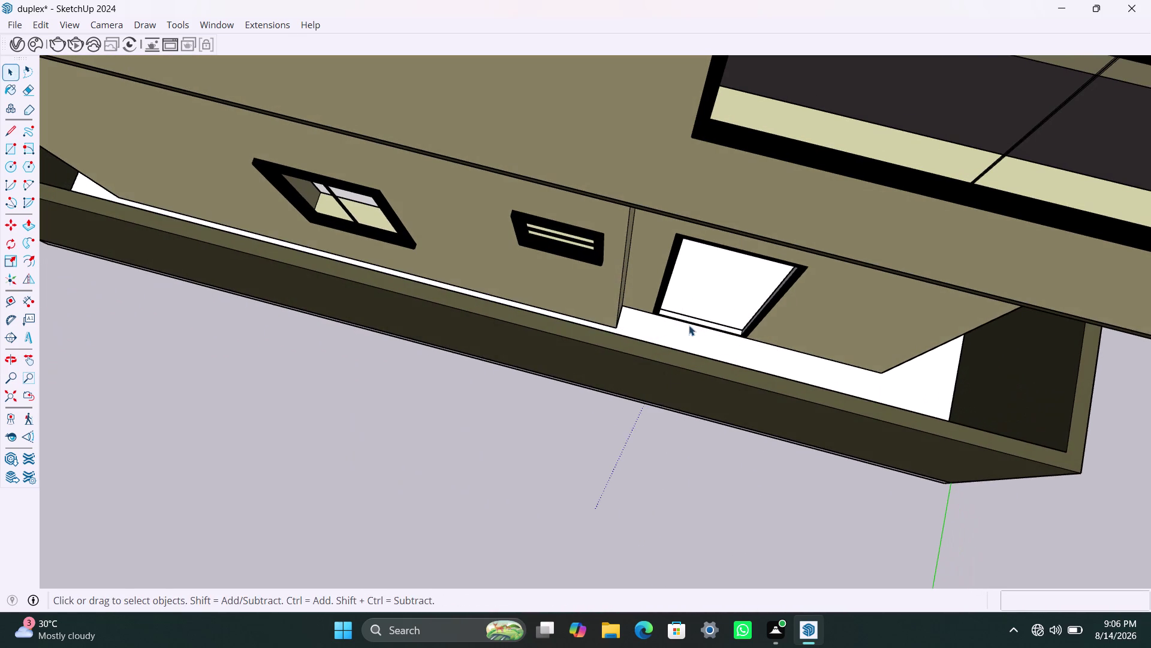
middle_drag(726, 309, 754, 280)
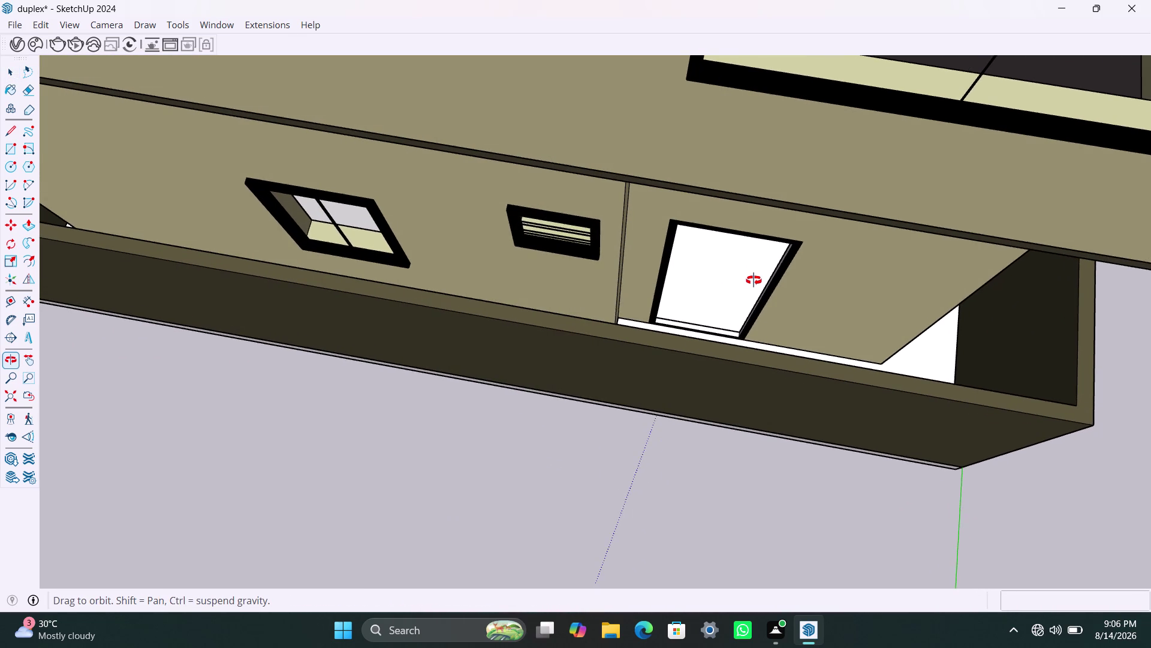
middle_drag(754, 280, 800, 274)
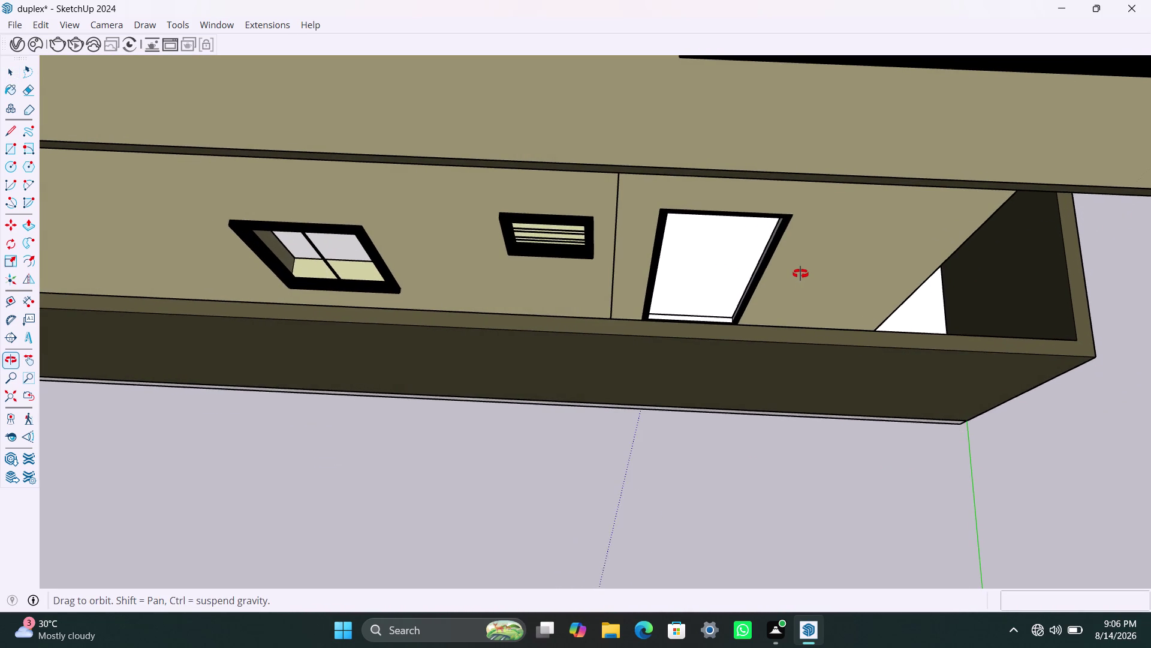
middle_drag(801, 274, 793, 278)
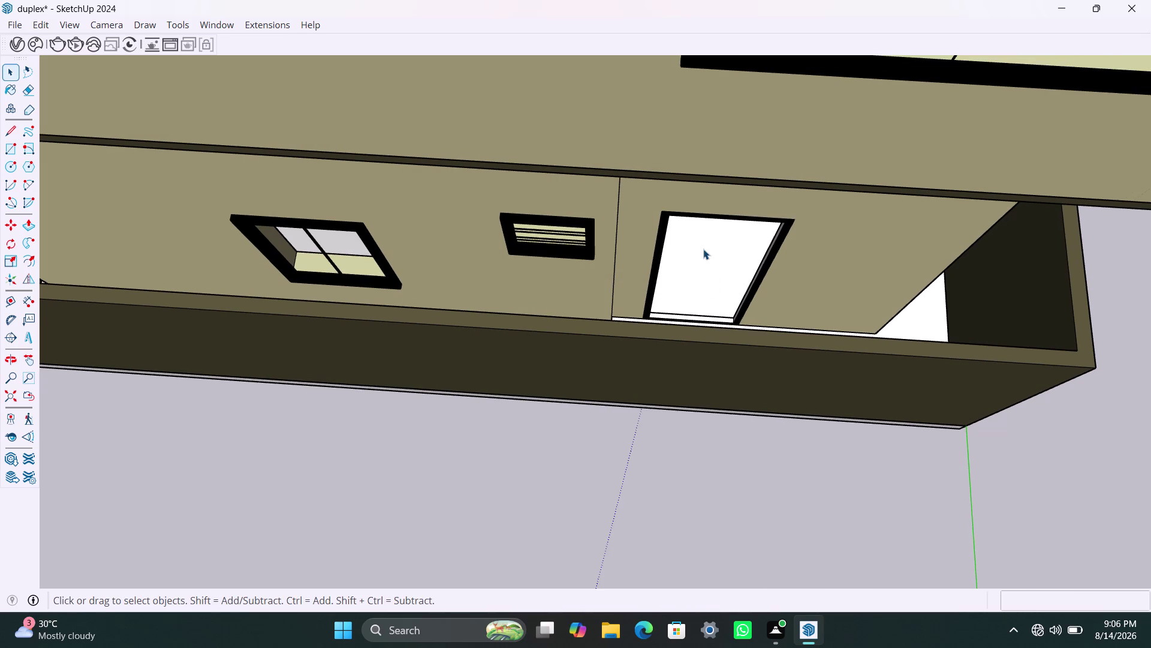
scroll(up, 3)
key(r)
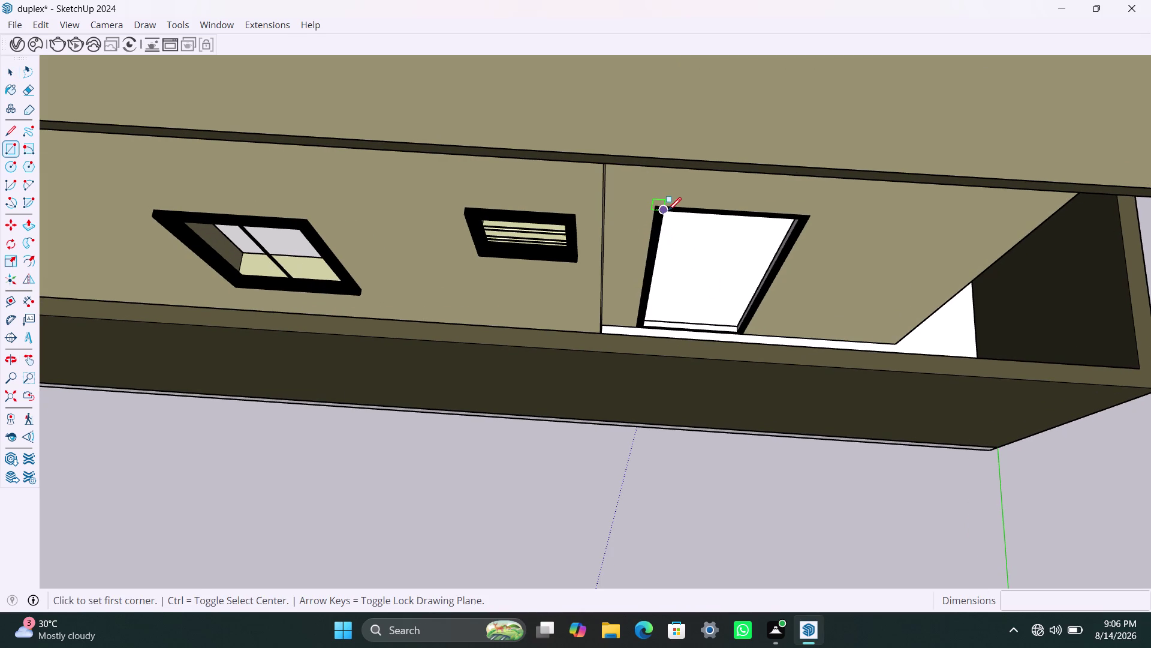
click(668, 211)
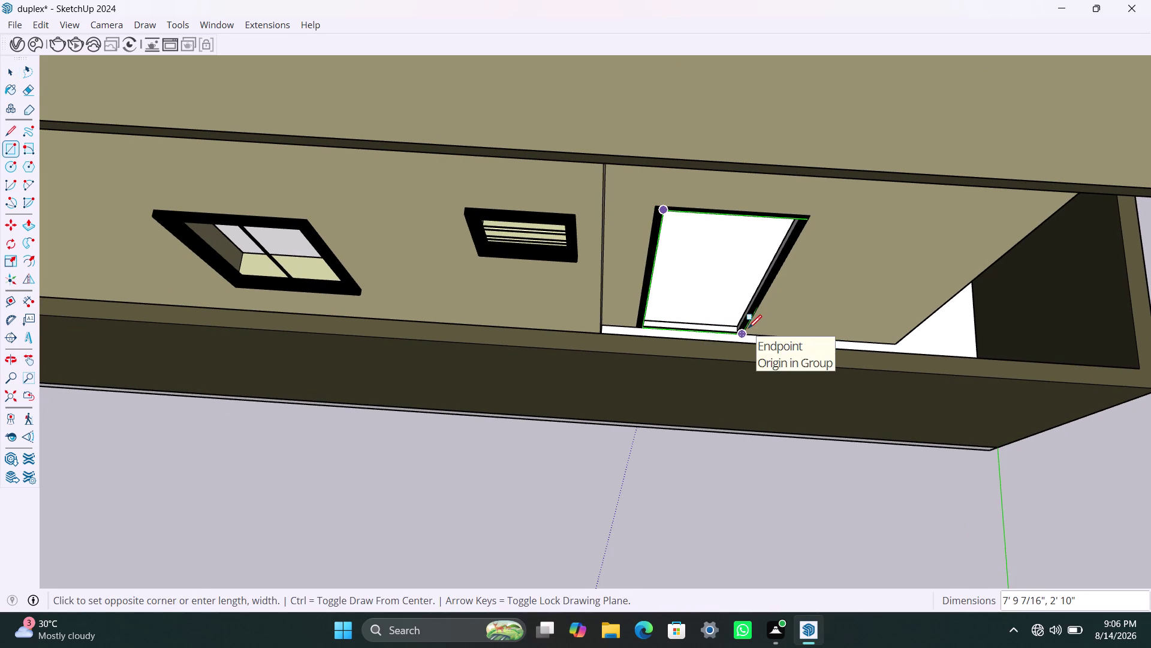
scroll(up, 3)
scroll(up, 3)
click(738, 334)
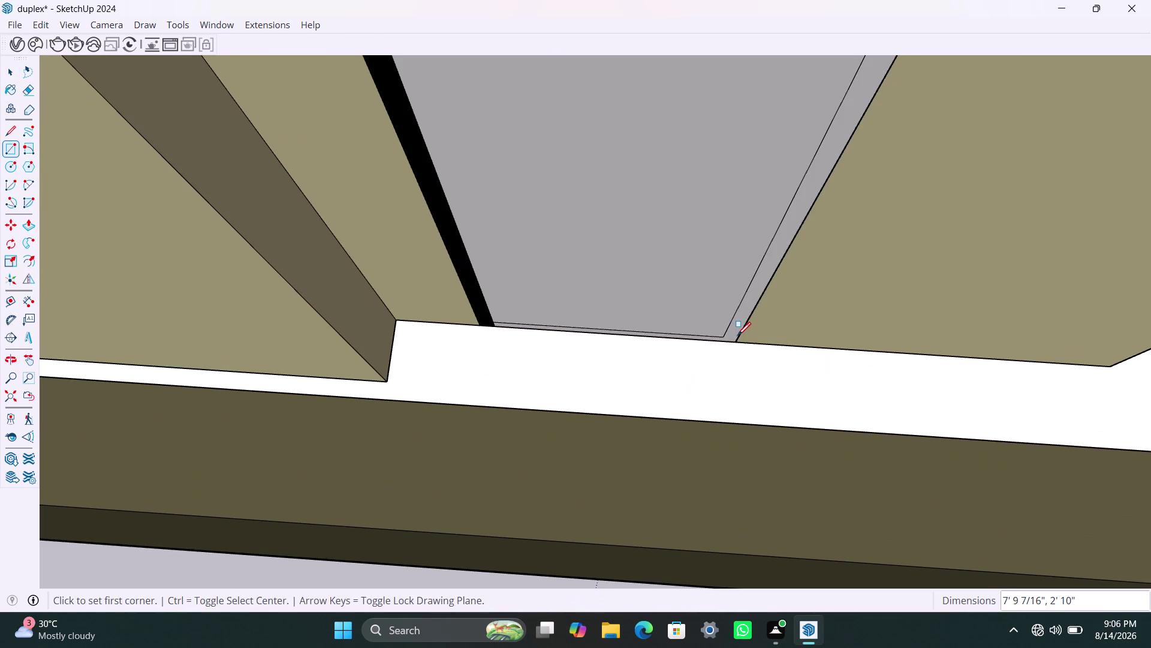
key(space)
double_click(647, 259)
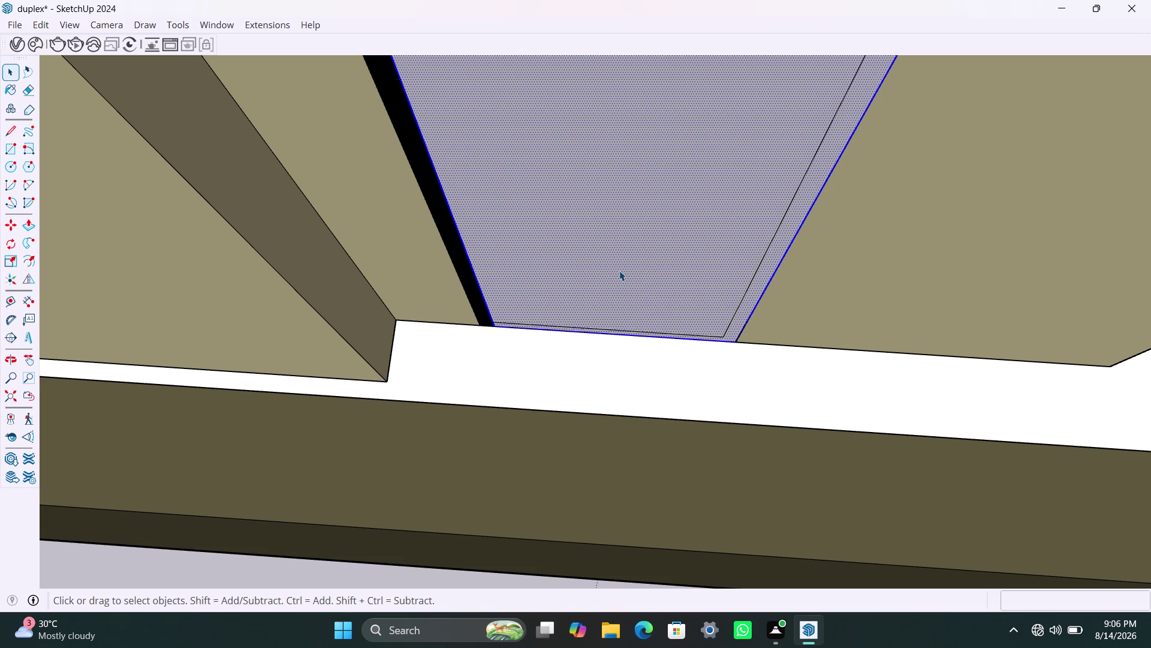
key(ctrl+z)
scroll(down, 3)
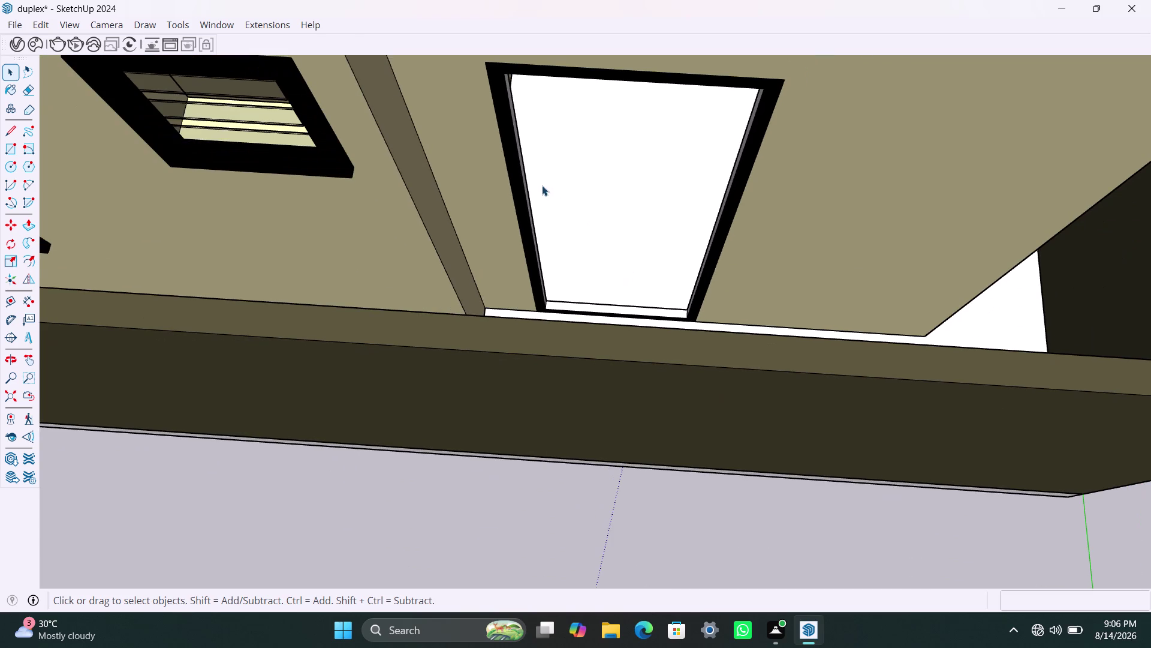
Draw the door rectangle corner to corner inside the frame and reverse its face.
key(r)
click(506, 77)
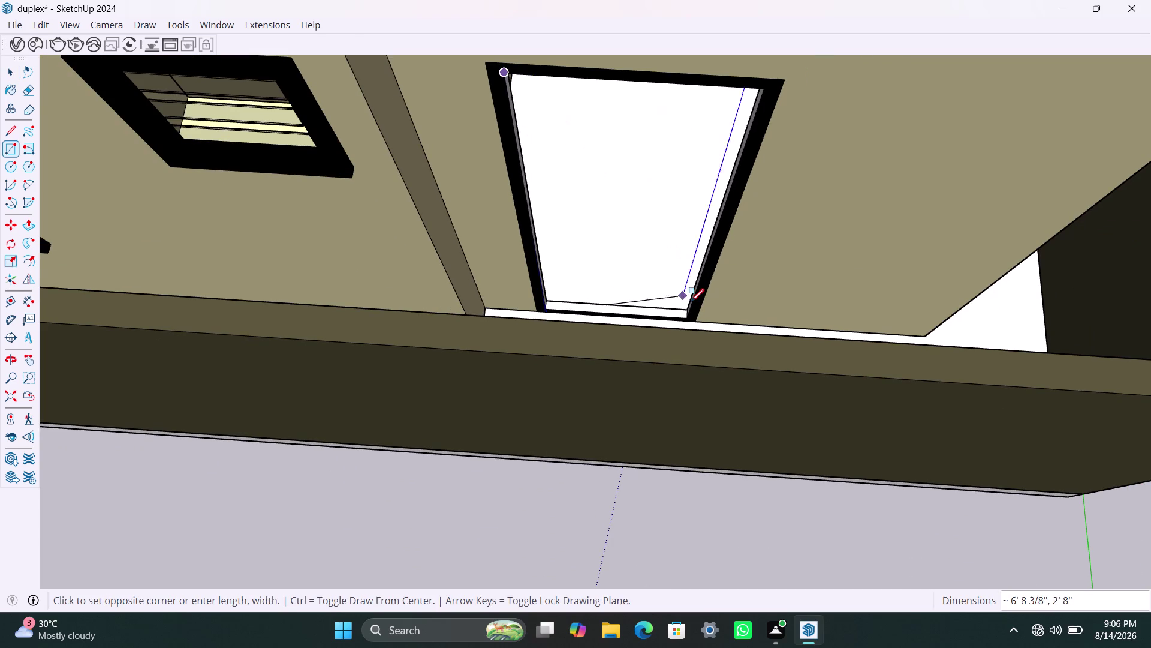
click(686, 311)
key(space)
double_click(628, 227)
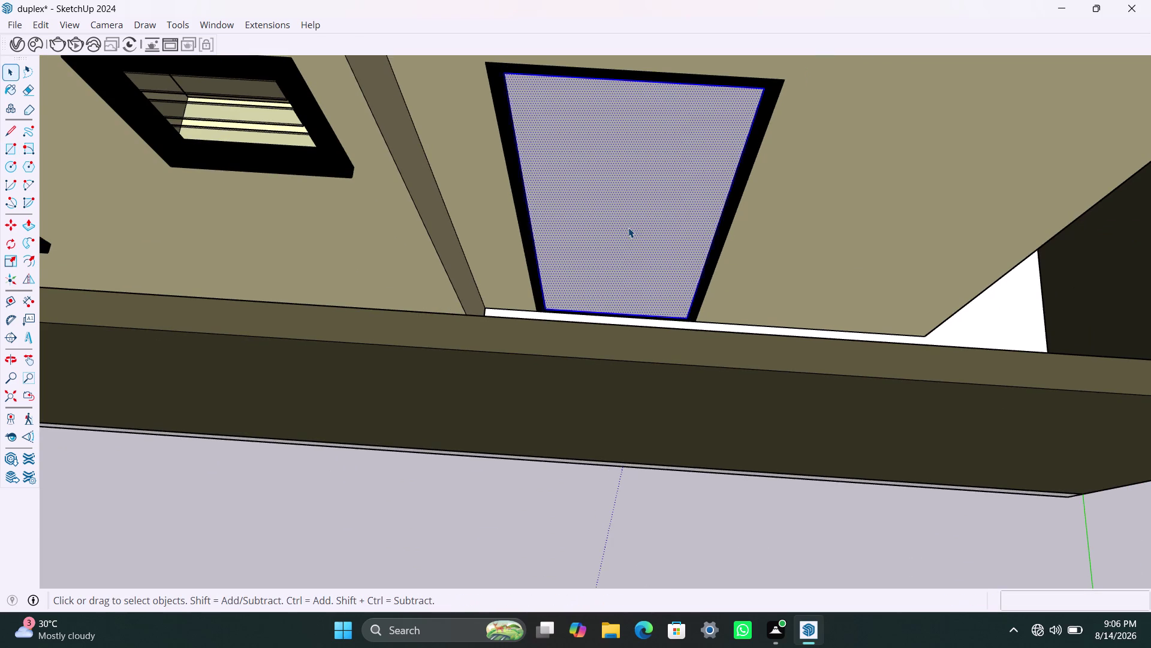
right_click(628, 227)
click(664, 367)
Push/Pull the door face to 18mm thick and inspect the new panel.
double_click(623, 271)
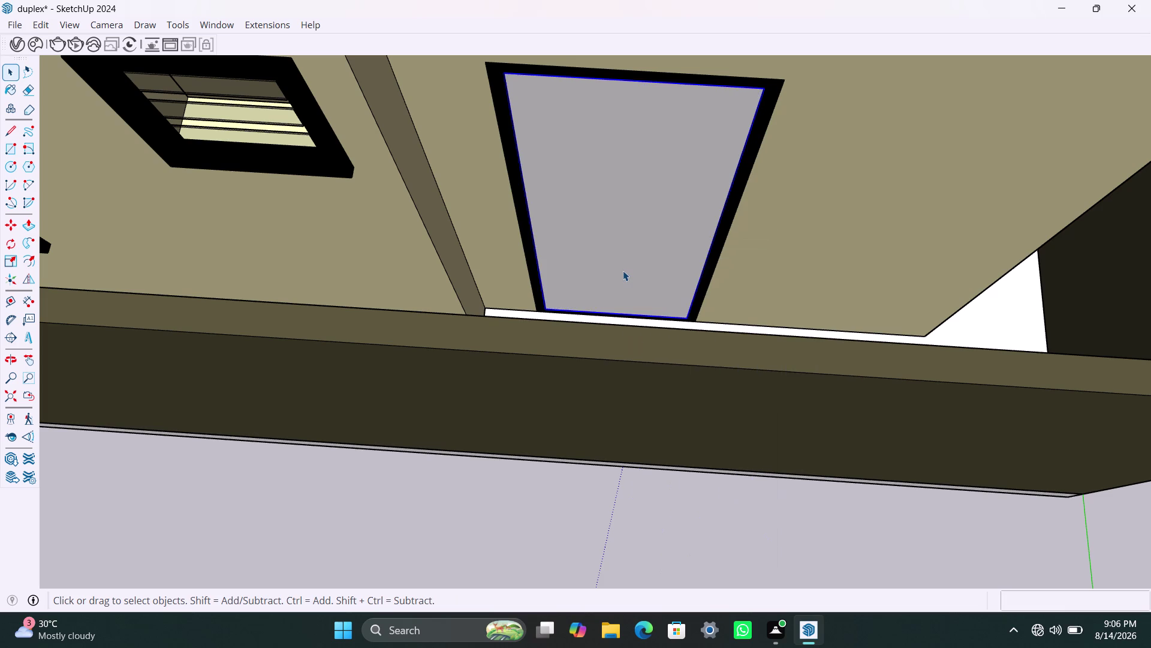
click(623, 270)
key(p)
click(623, 269)
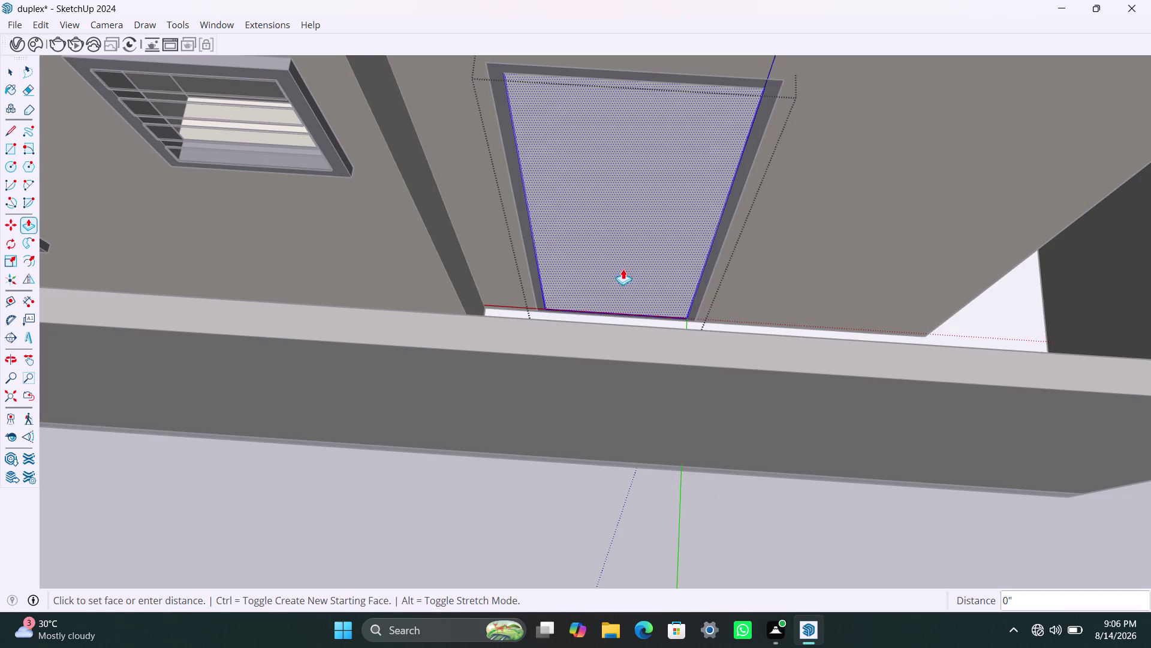
text(18mm)
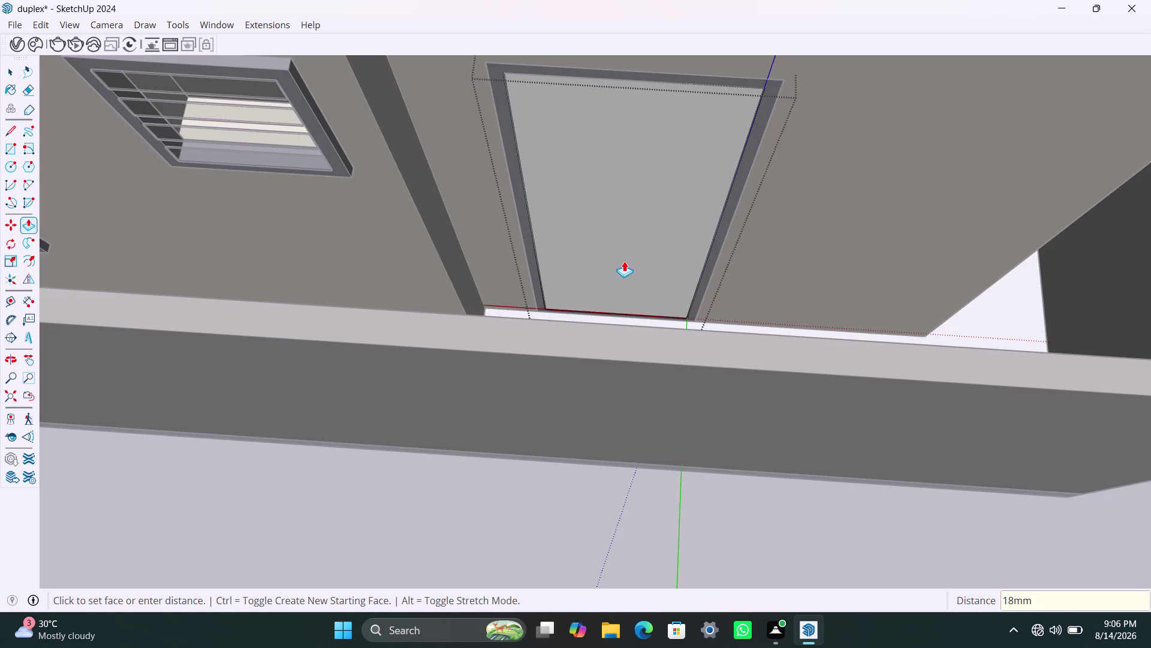
key(Return)
key(space)
click(909, 204)
scroll(down, 3)
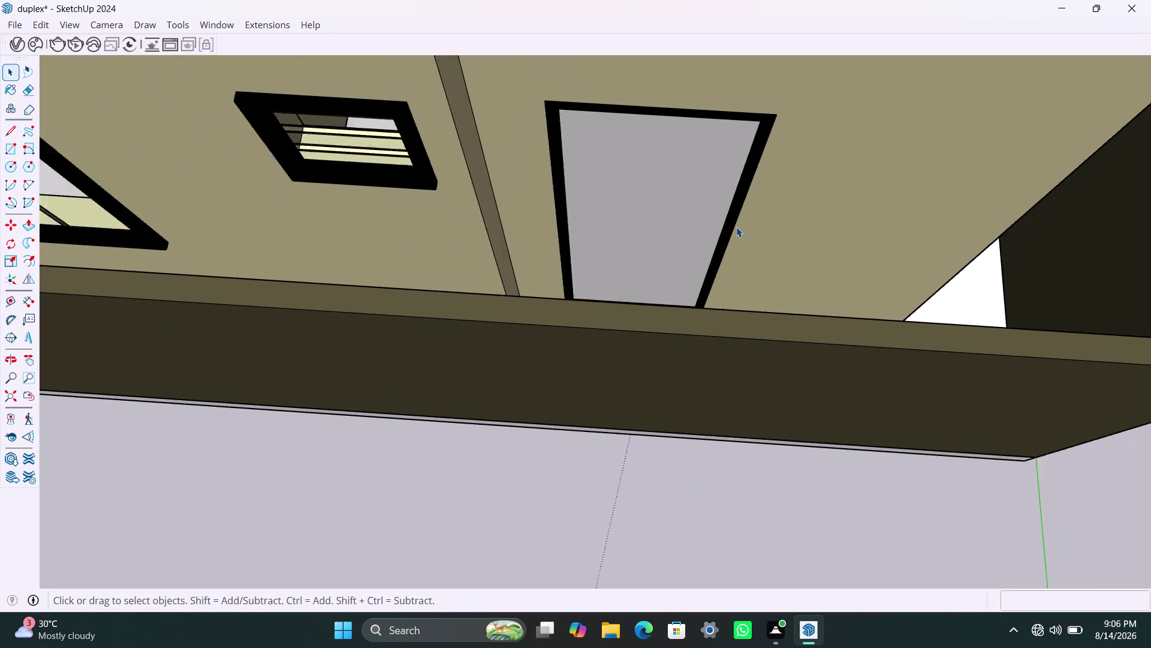
scroll(down, 3)
scroll(up, 3)
middle_drag(671, 223, 658, 243)
scroll(up, 3)
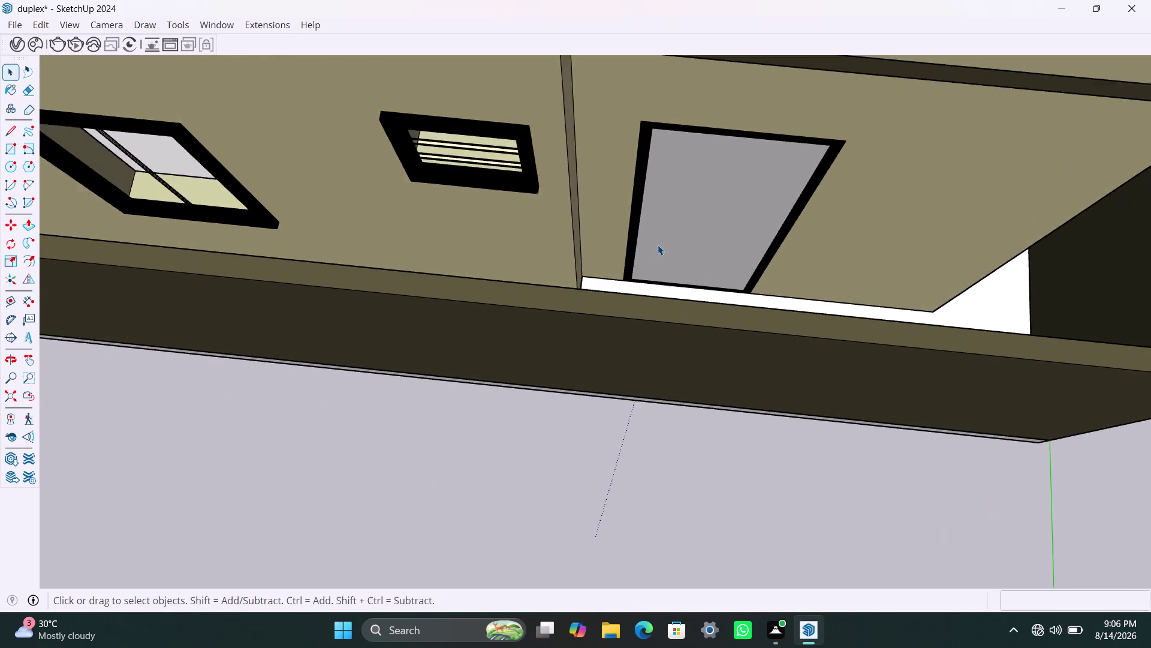
scroll(down, 3)
middle_click(661, 210)
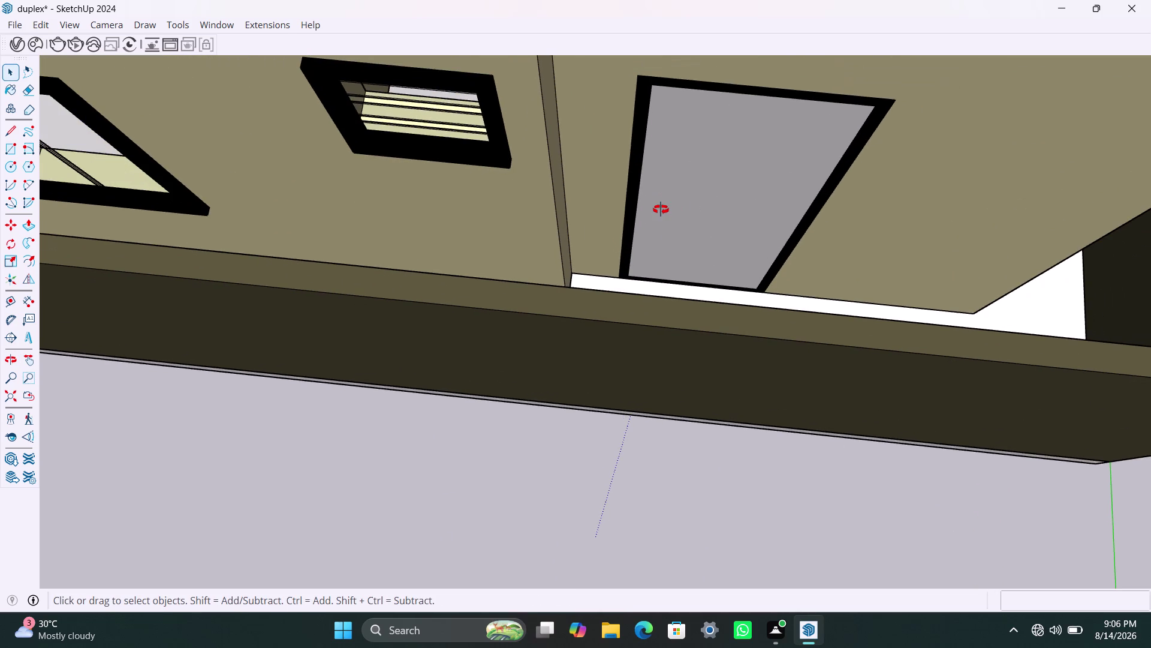
Draw a small handle rectangle near the left edge of the grey door panel.
key(r)
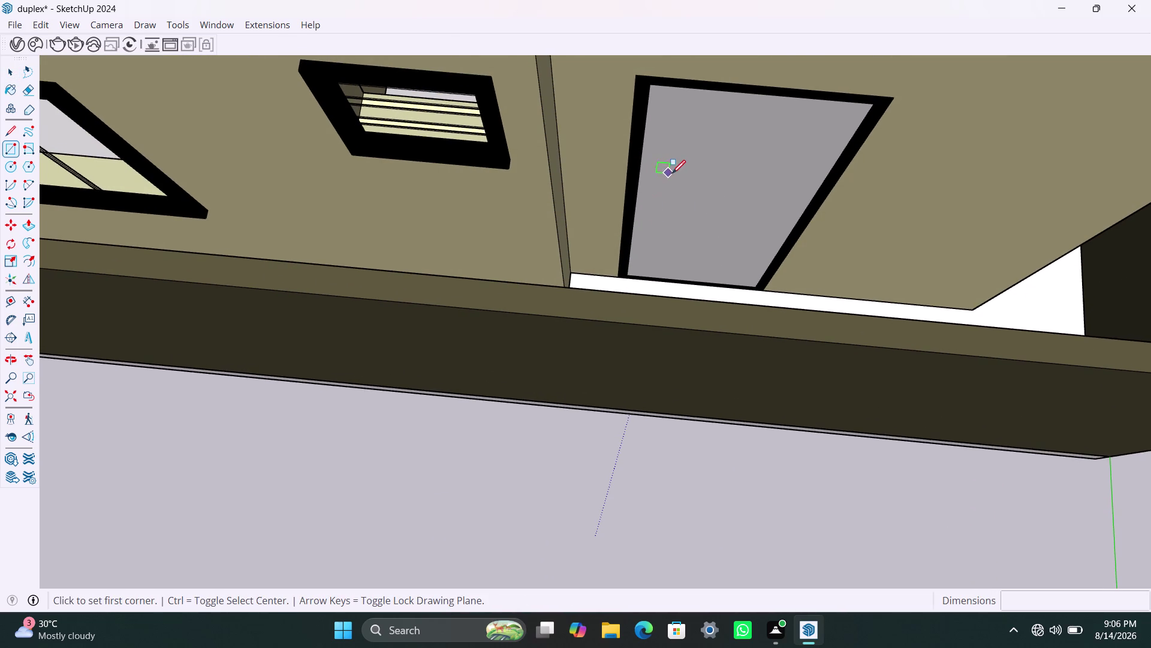
click(663, 201)
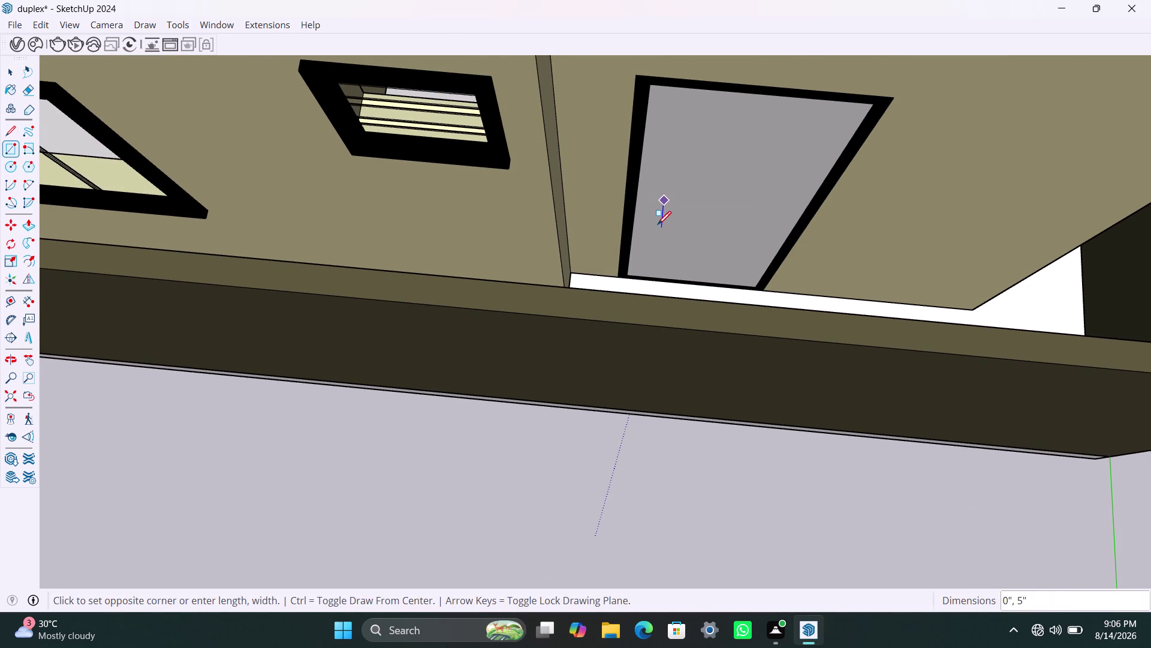
scroll(up, 3)
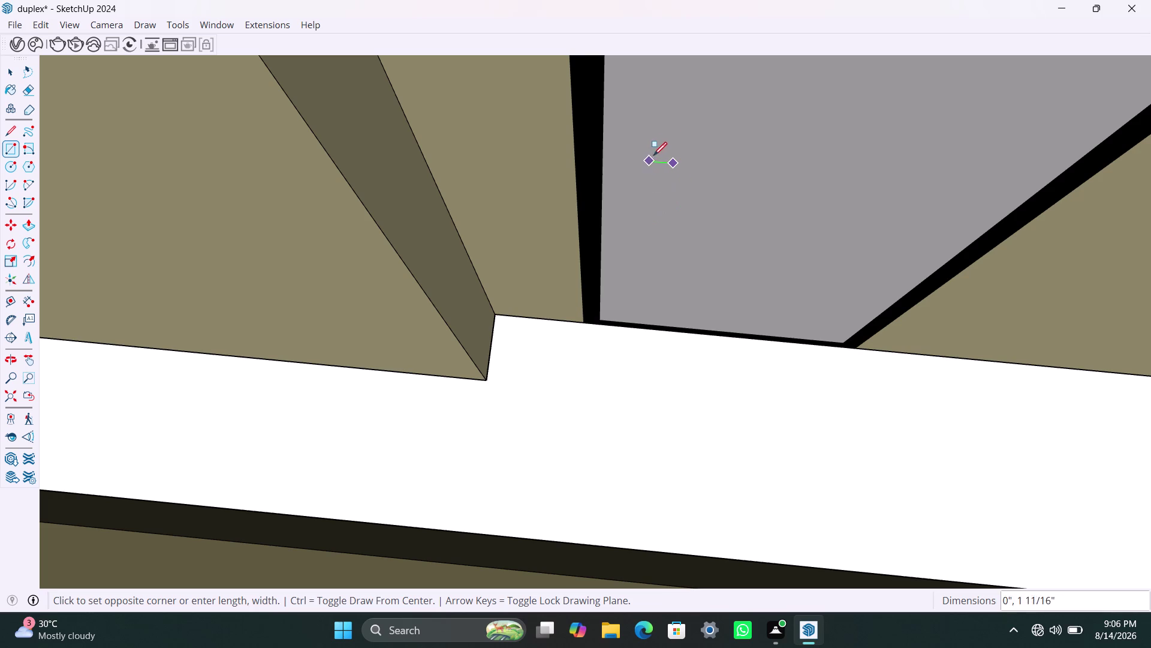
scroll(down, 3)
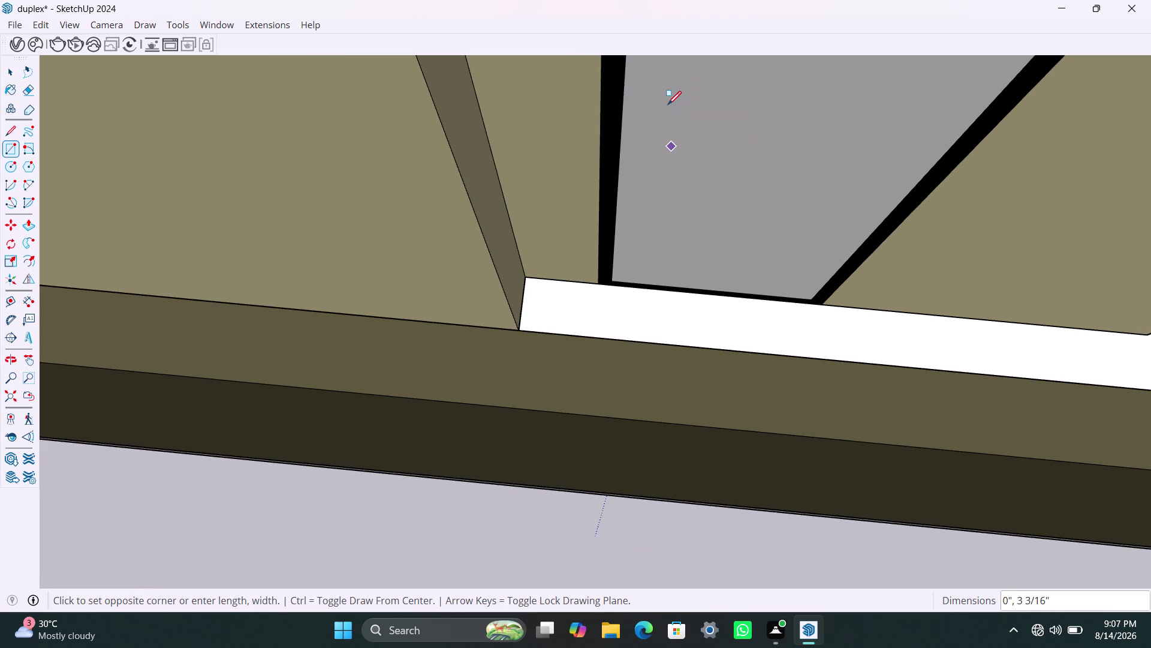
key(space)
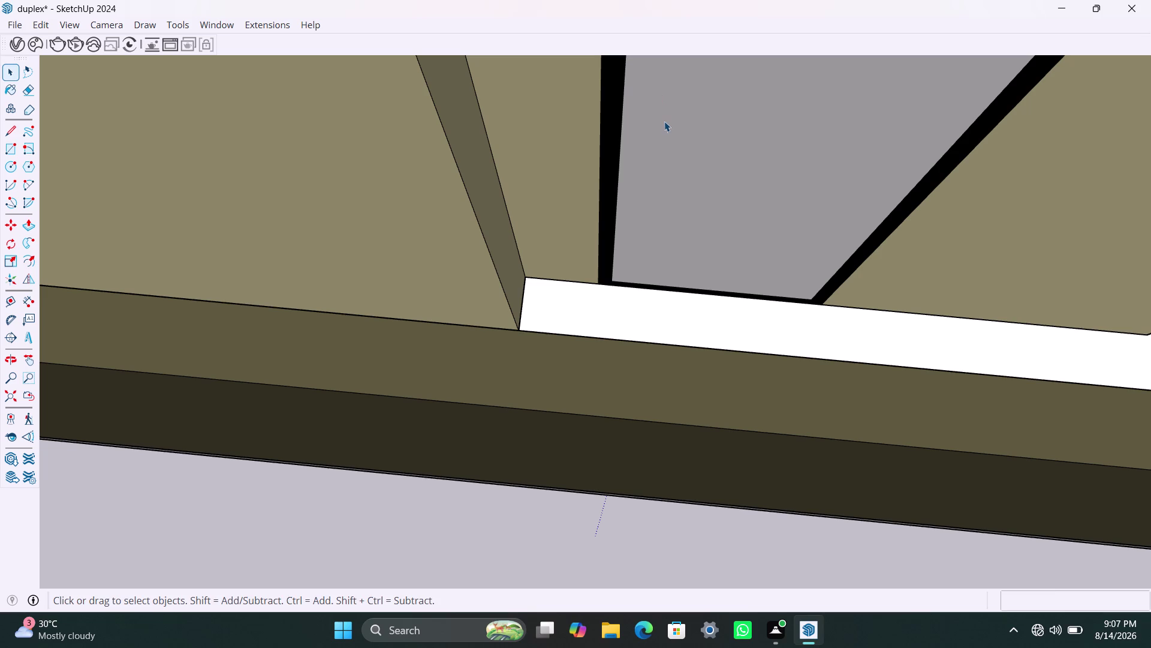
key(r)
click(672, 92)
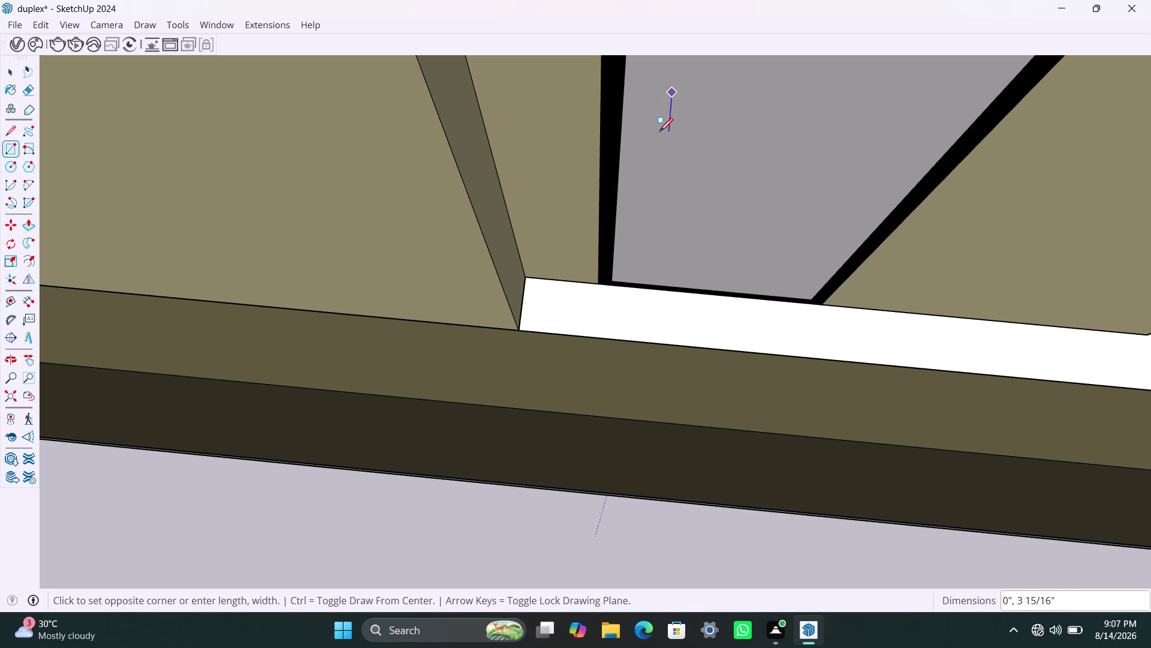
scroll(up, 3)
click(681, 128)
key(space)
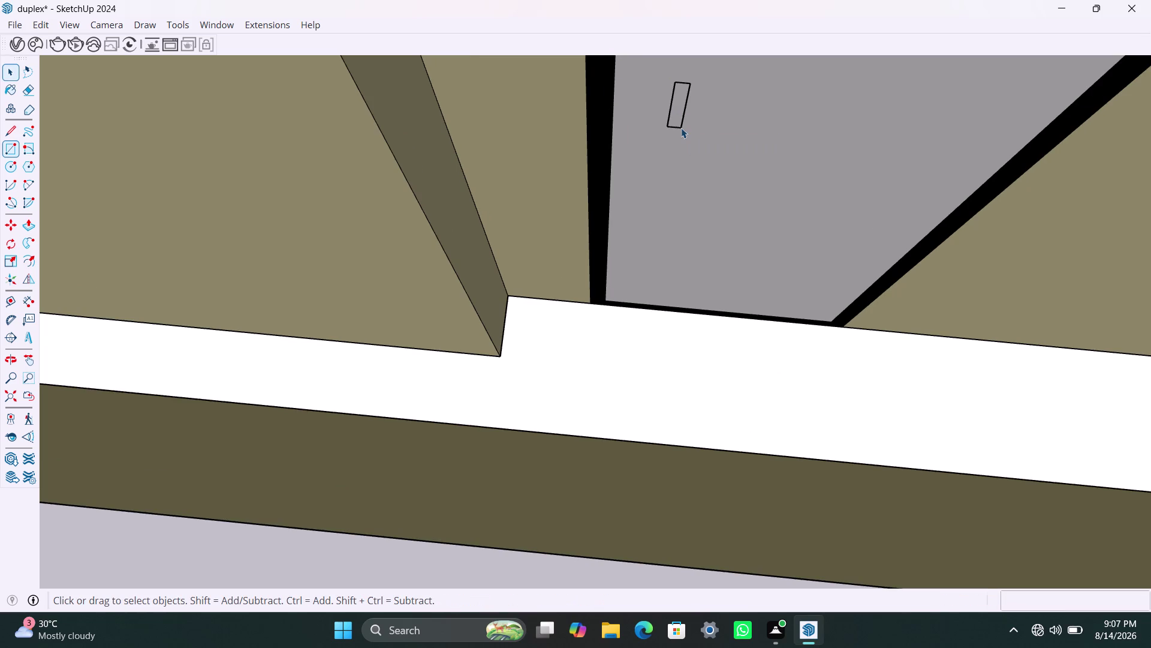
Select the handle rectangle, start and cancel Make Component, then view its properties.
double_click(680, 122)
right_click(675, 116)
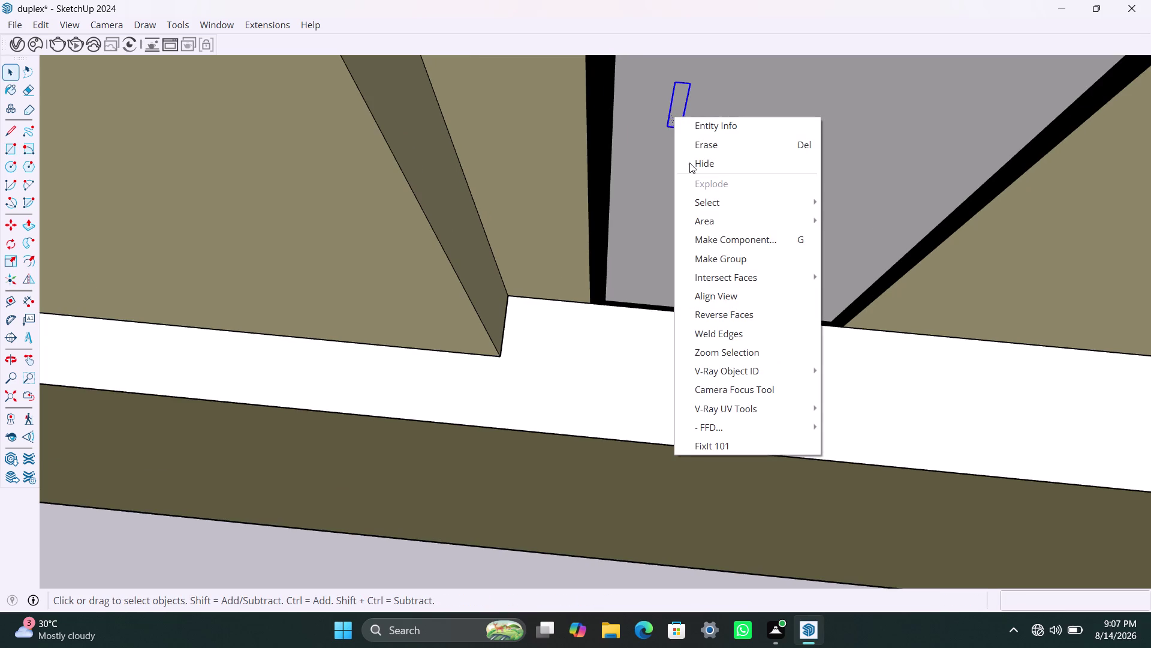
click(714, 248)
click(672, 88)
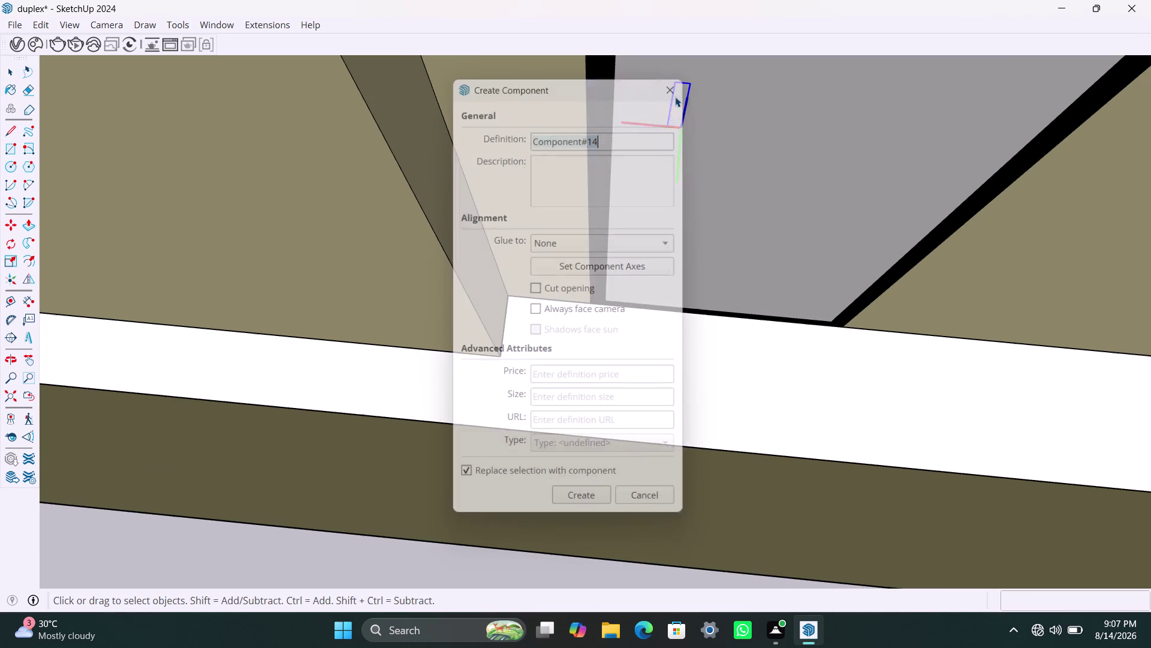
click(679, 112)
right_click(679, 112)
click(682, 116)
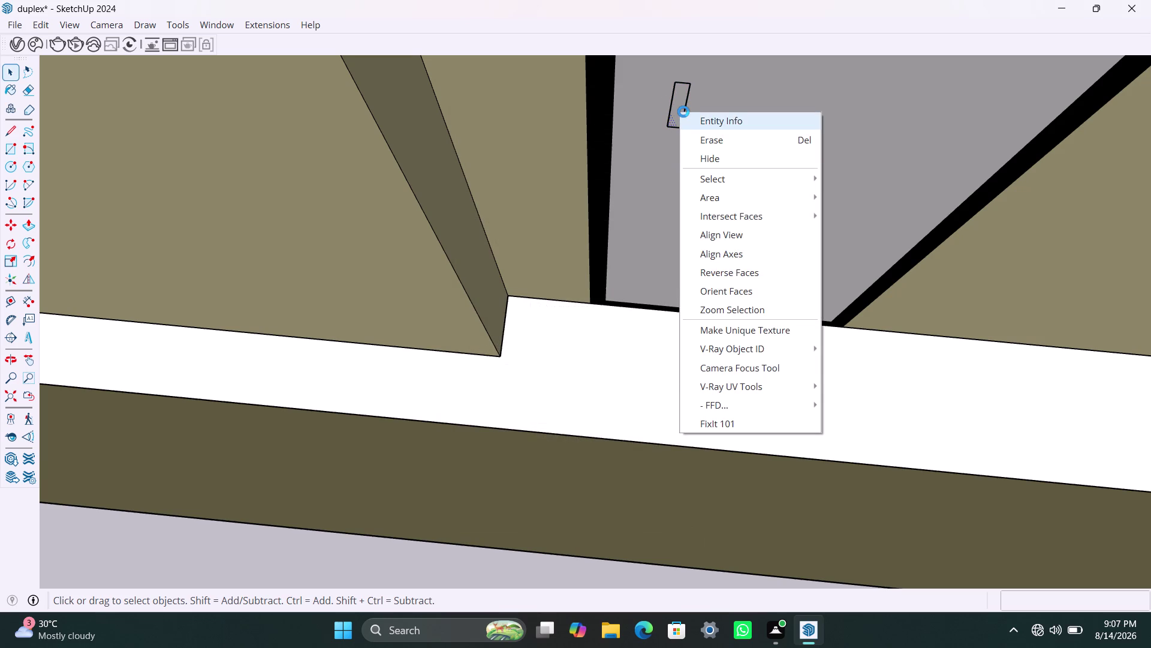
Close the properties panel and reselect the handle rectangle through its context menu.
key(space)
key(Escape)
key(Escape)
key(Escape)
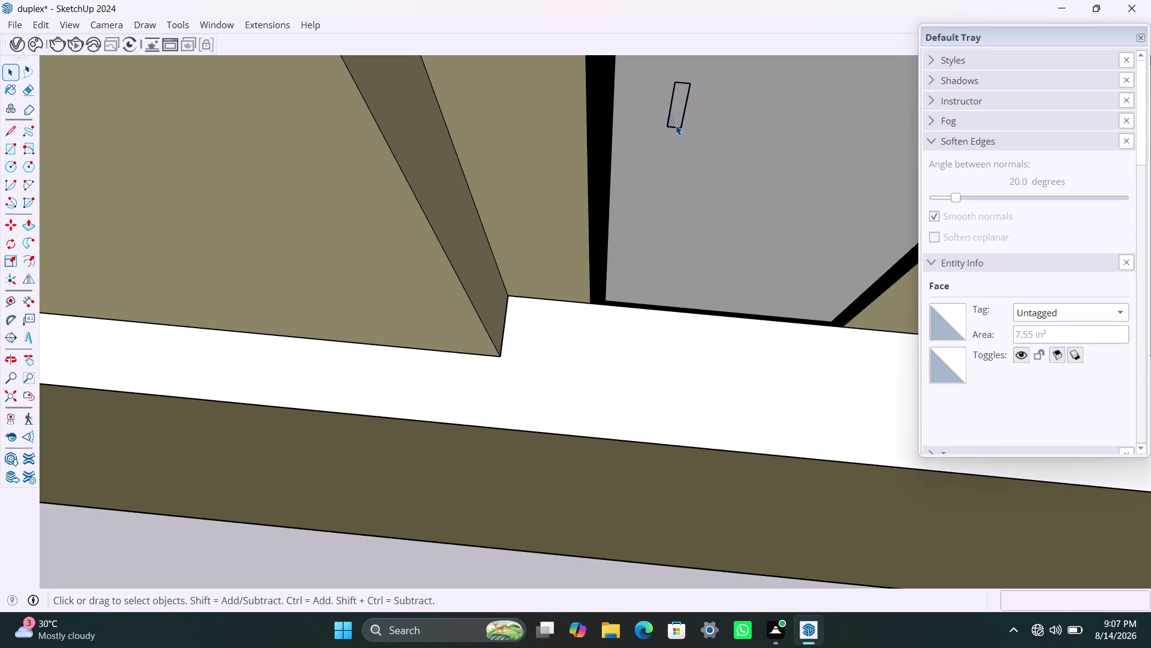
click(1140, 37)
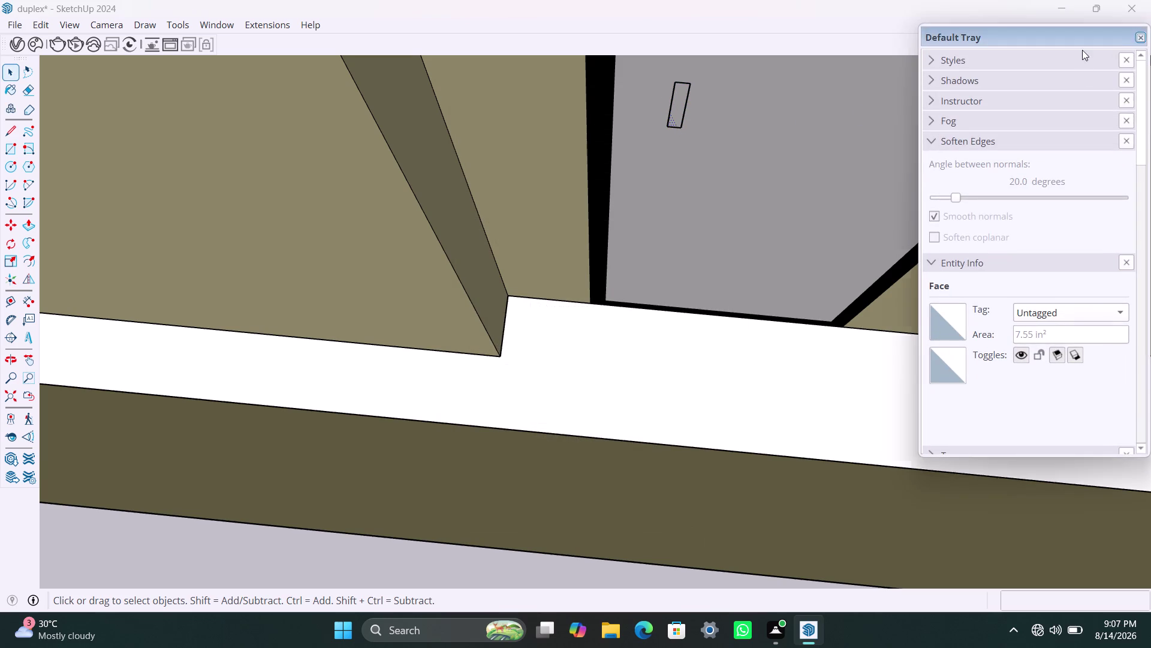
double_click(685, 113)
double_click(685, 113)
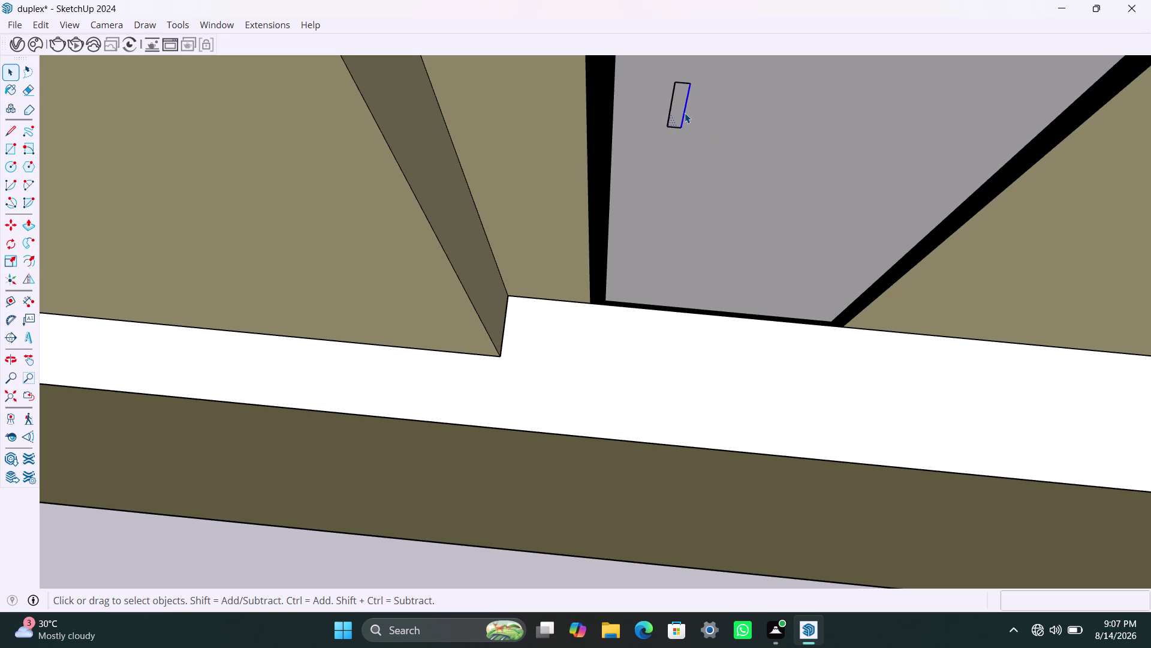
right_click(684, 112)
click(730, 250)
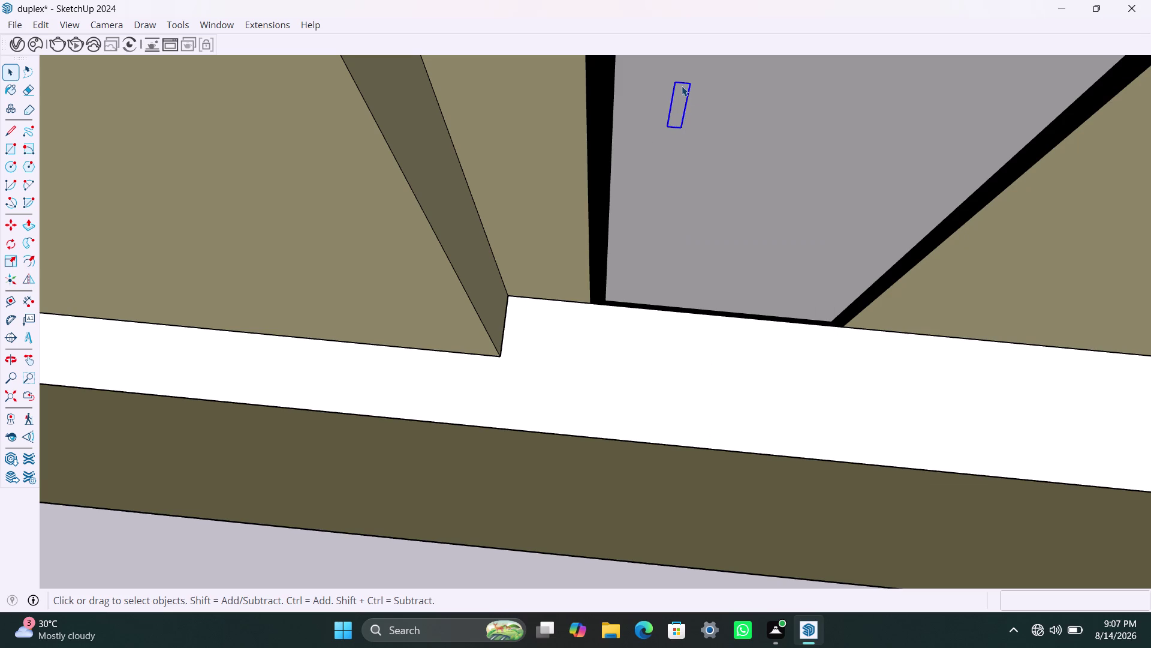
Push/Pull the handle face 1/2" out from the grey door.
double_click(681, 92)
click(681, 104)
key(p)
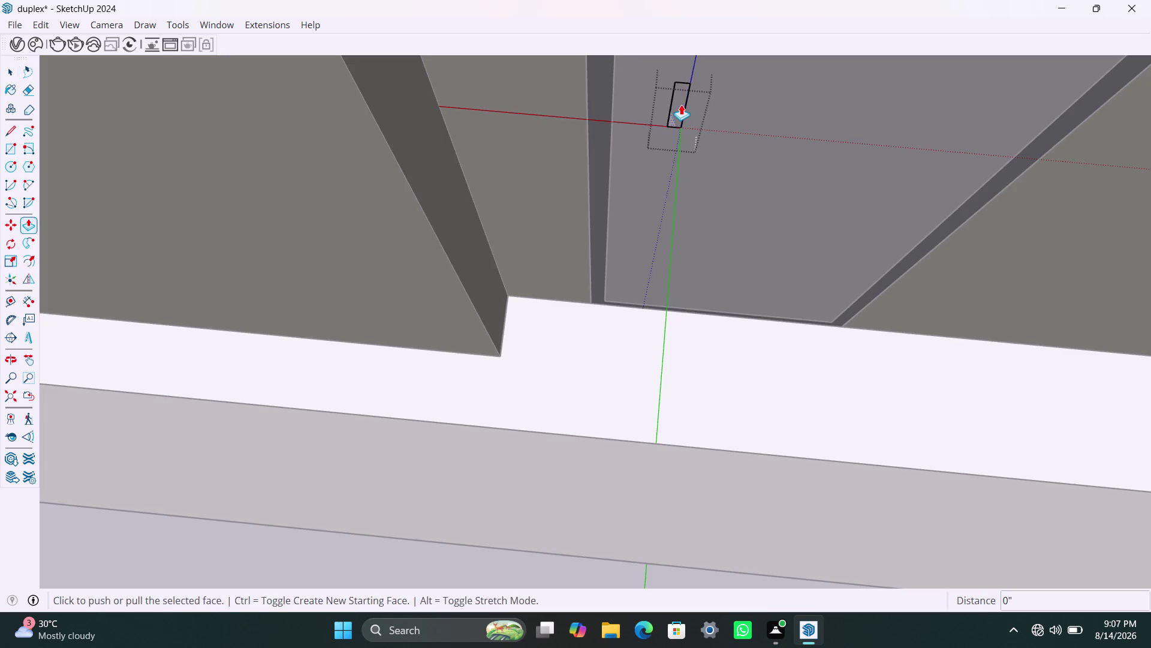
click(681, 104)
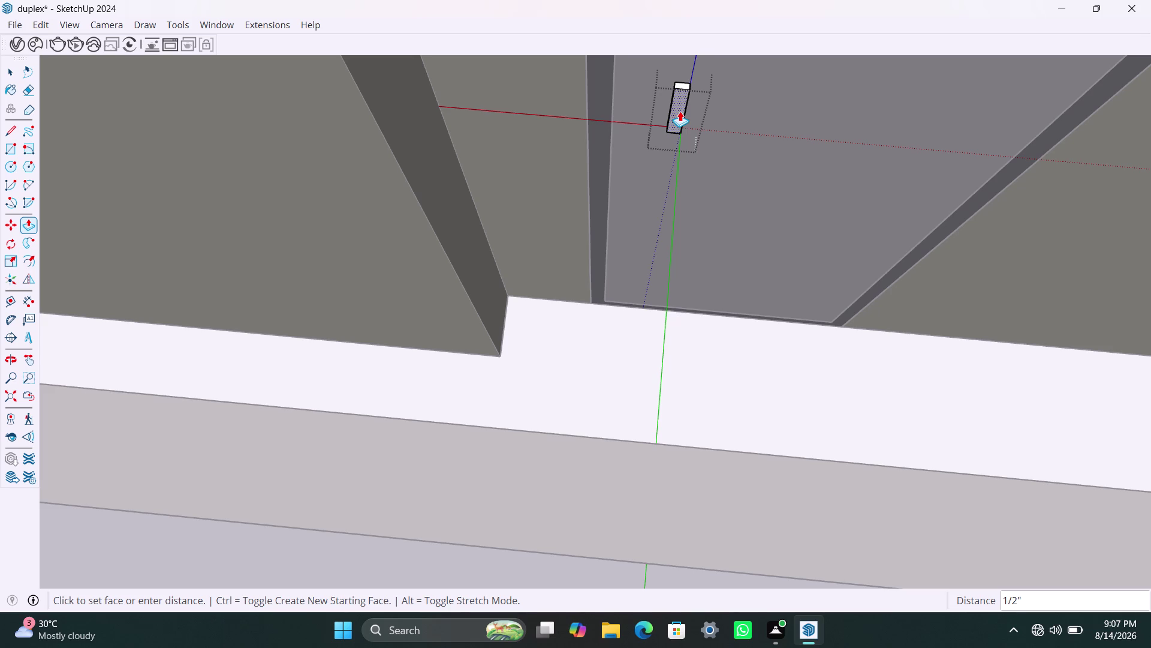
click(680, 111)
key(space)
click(737, 123)
scroll(down, 3)
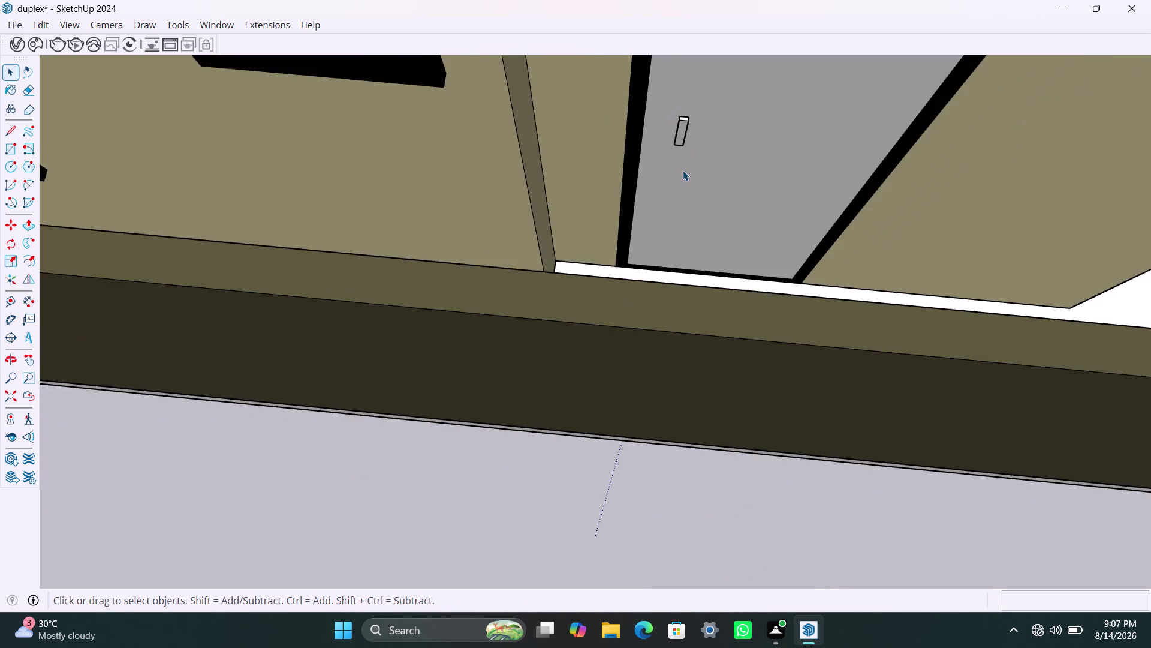
Zoom out and orbit around the duplex to bring its front into view.
scroll(down, 3)
scroll(down, 3)
middle_drag(479, 159, 579, 126)
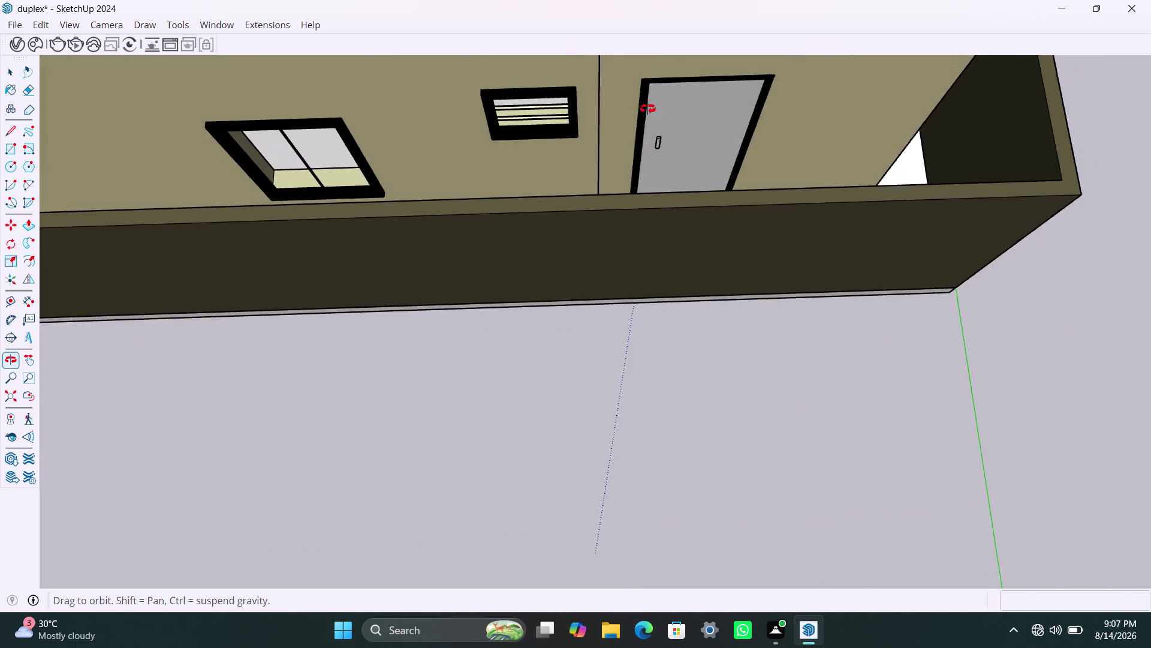
middle_drag(579, 126, 814, 93)
scroll(down, 3)
scroll(down, 3)
scroll(down, 3)
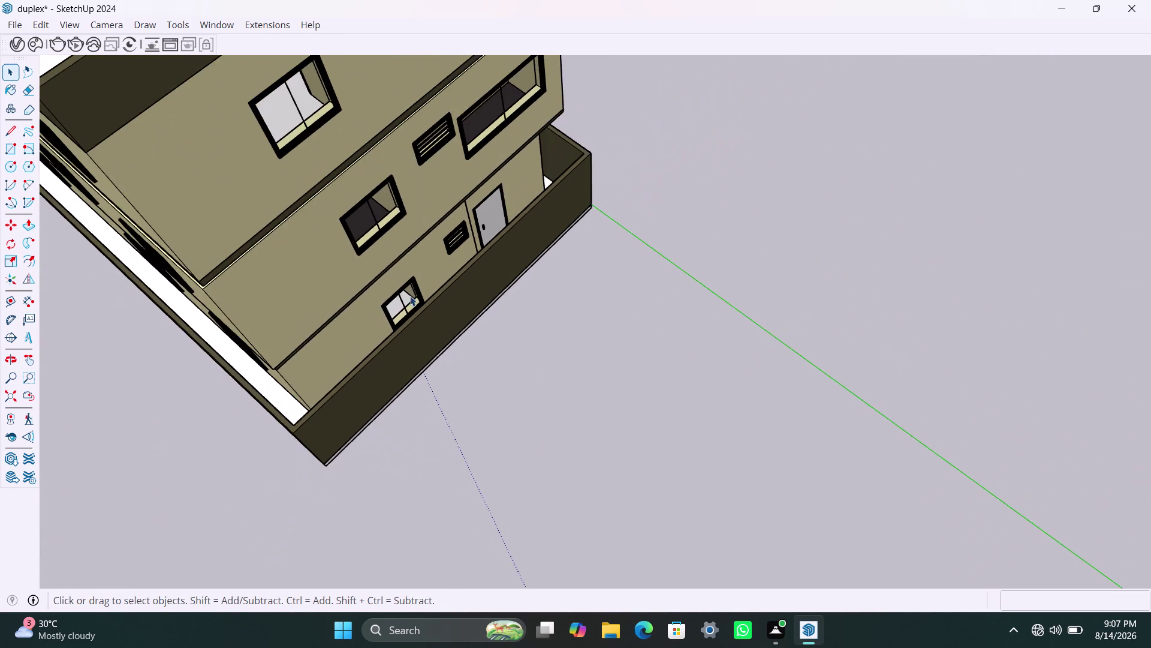
middle_drag(371, 316, 541, 231)
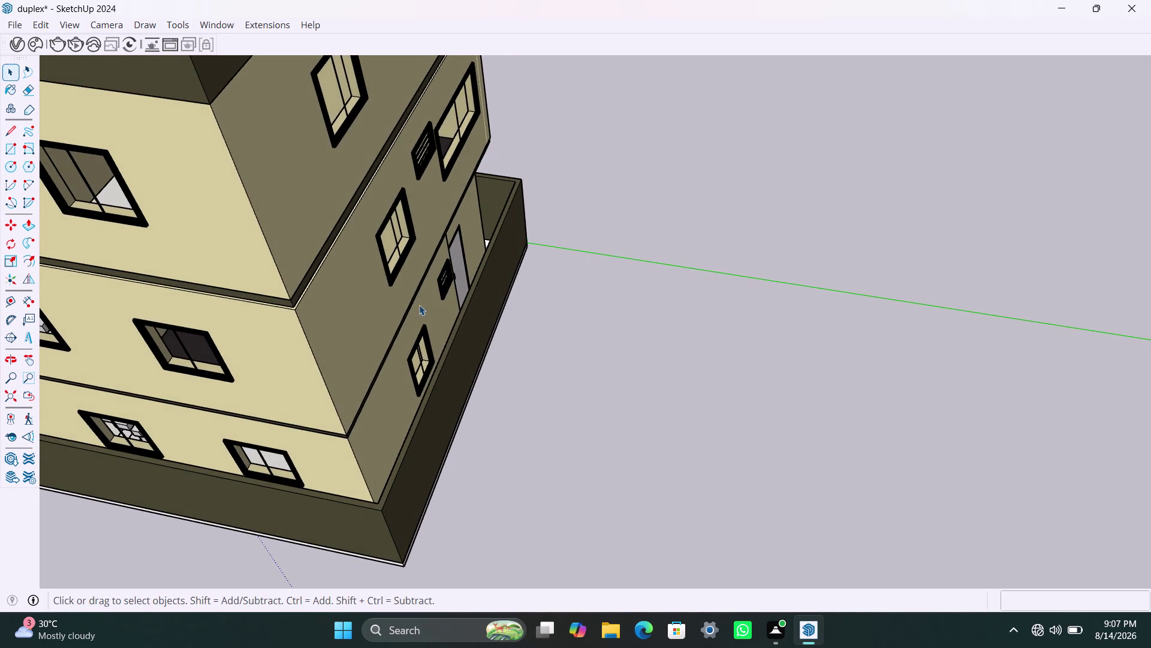
scroll(down, 3)
middle_drag(209, 396, 314, 390)
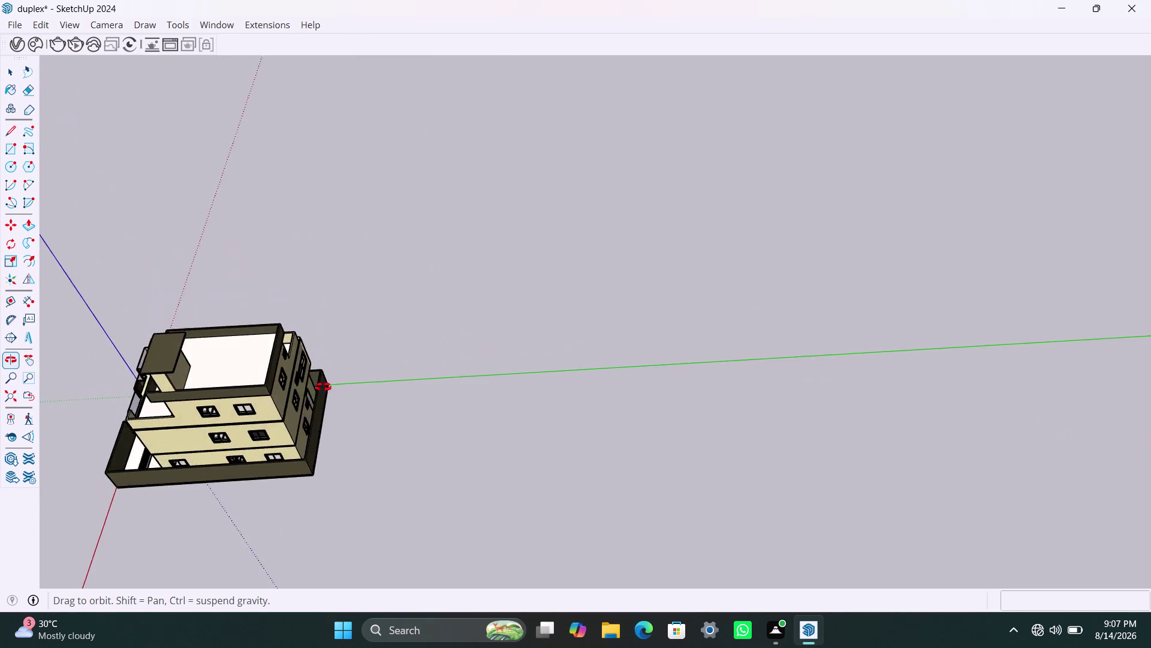
middle_drag(314, 390, 425, 349)
scroll(down, 3)
middle_drag(154, 524, 599, 414)
scroll(down, 3)
middle_drag(597, 443, 602, 158)
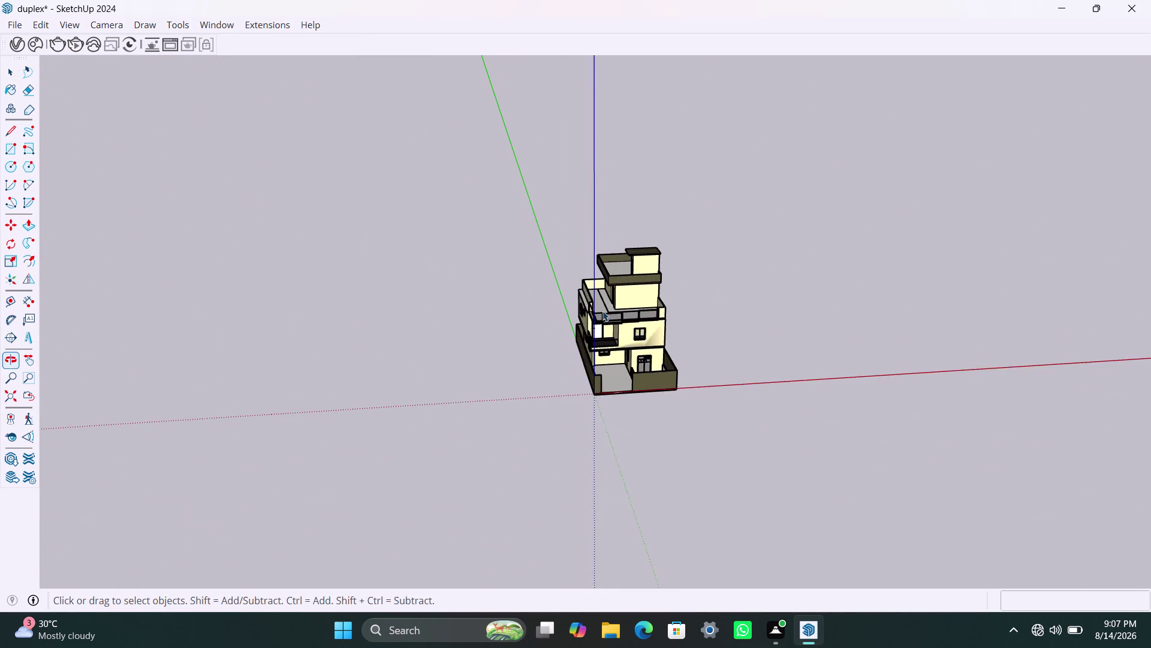
Zoom in on the top-floor stair room until its empty doorway fills the view.
scroll(up, 3)
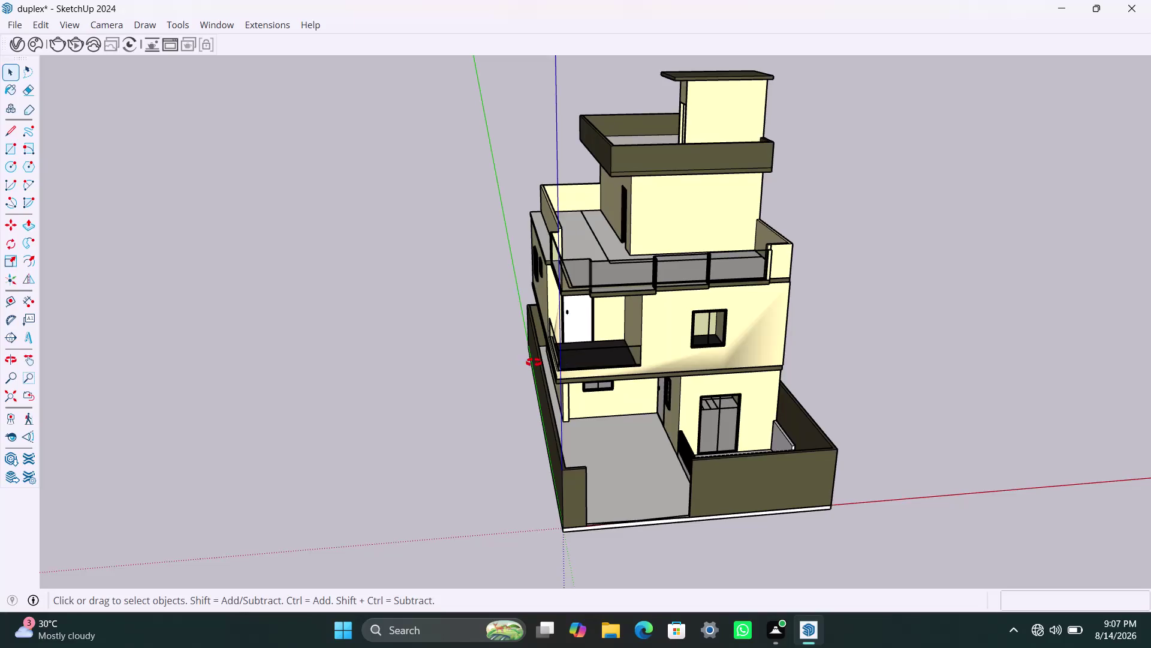
middle_drag(534, 362, 1004, 387)
scroll(up, 3)
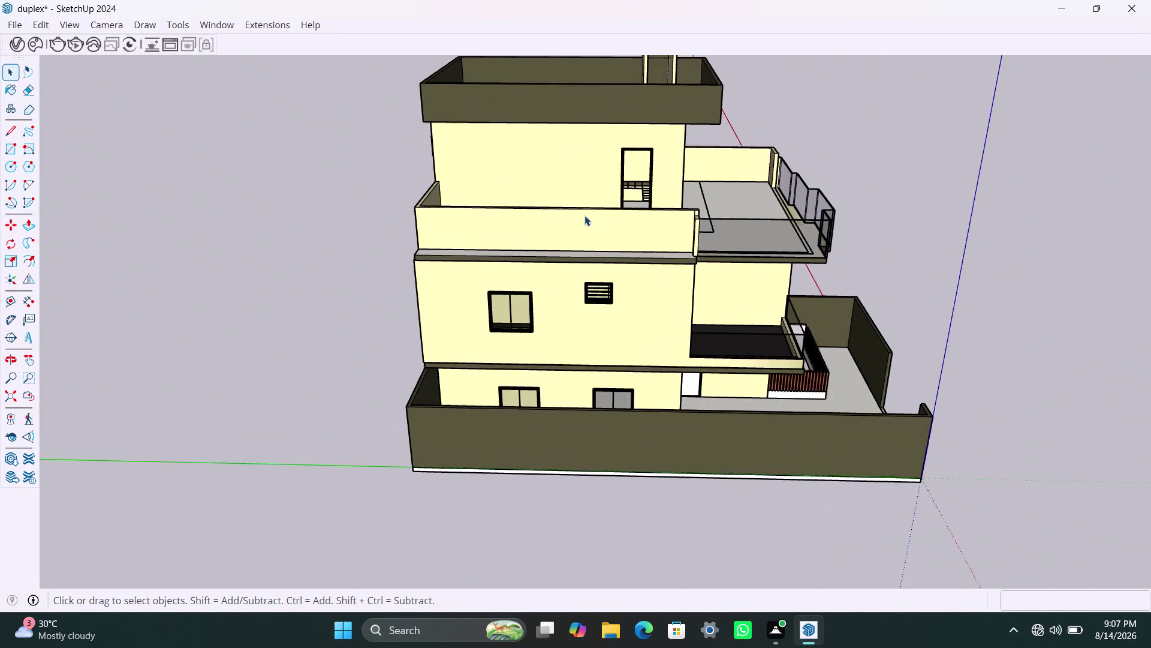
middle_drag(610, 196, 645, 295)
scroll(up, 3)
scroll(up, 3)
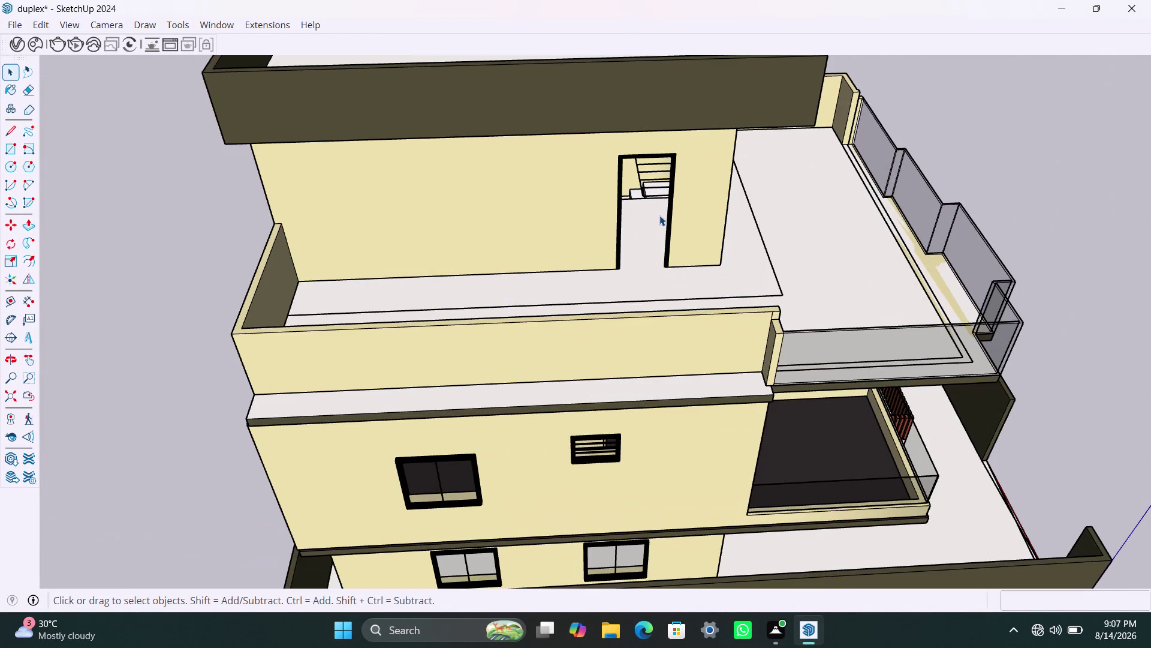
scroll(up, 3)
middle_drag(647, 193, 587, 278)
scroll(up, 3)
middle_drag(590, 222, 589, 204)
scroll(up, 3)
middle_drag(540, 204, 559, 122)
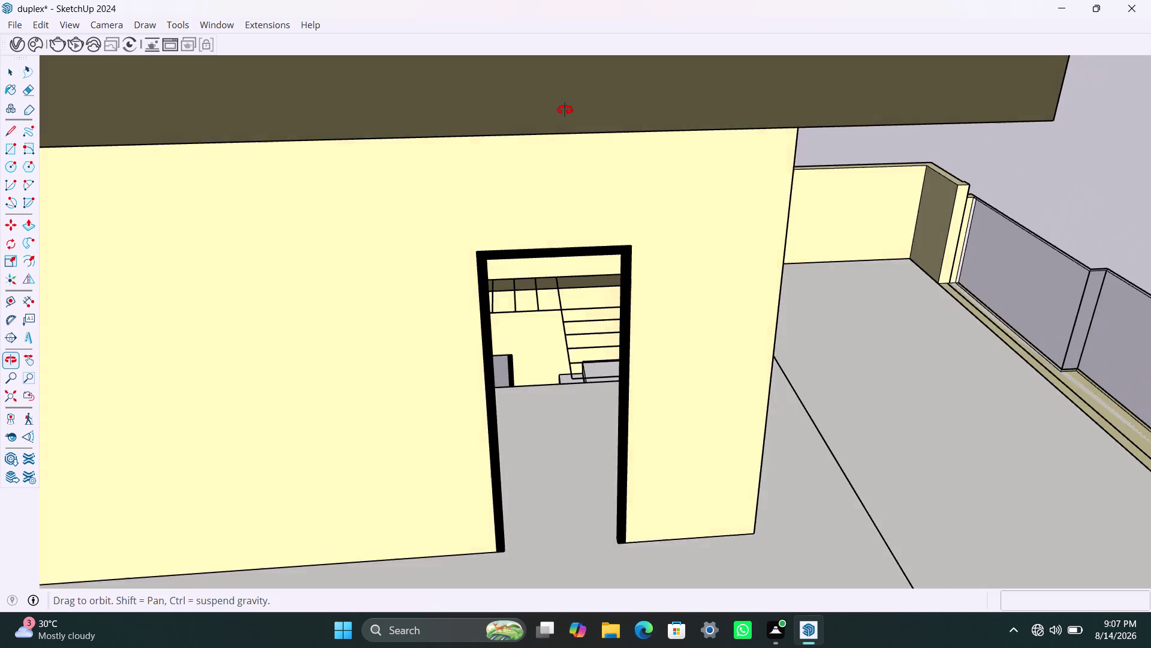
middle_drag(560, 123, 424, 104)
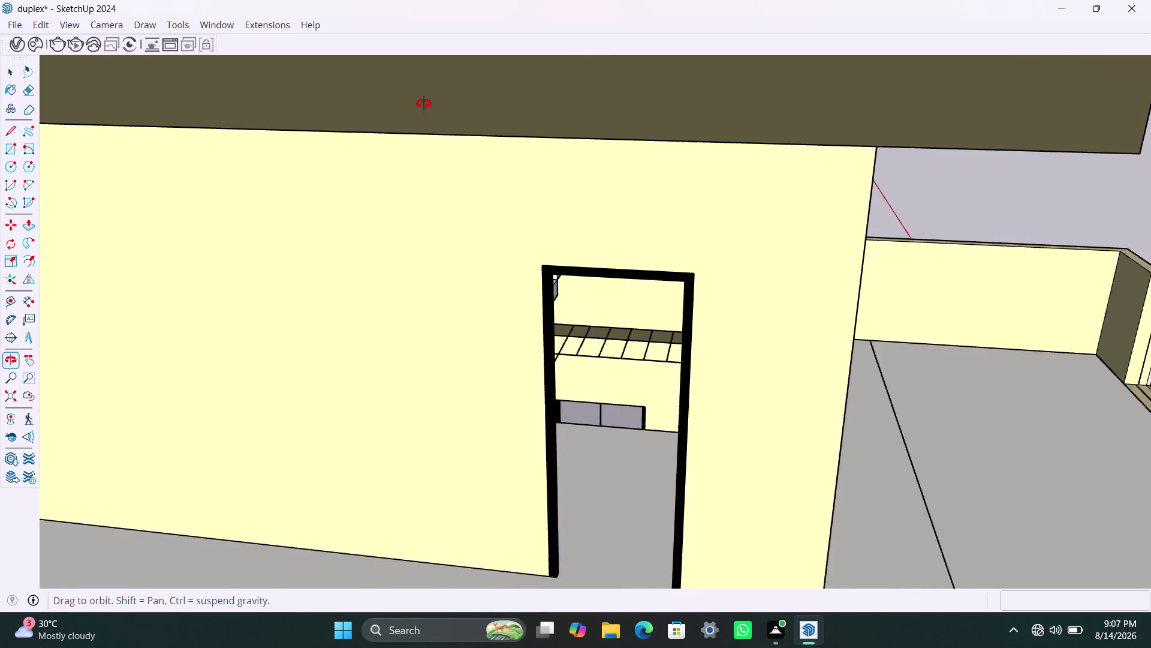
middle_drag(424, 104, 559, 0)
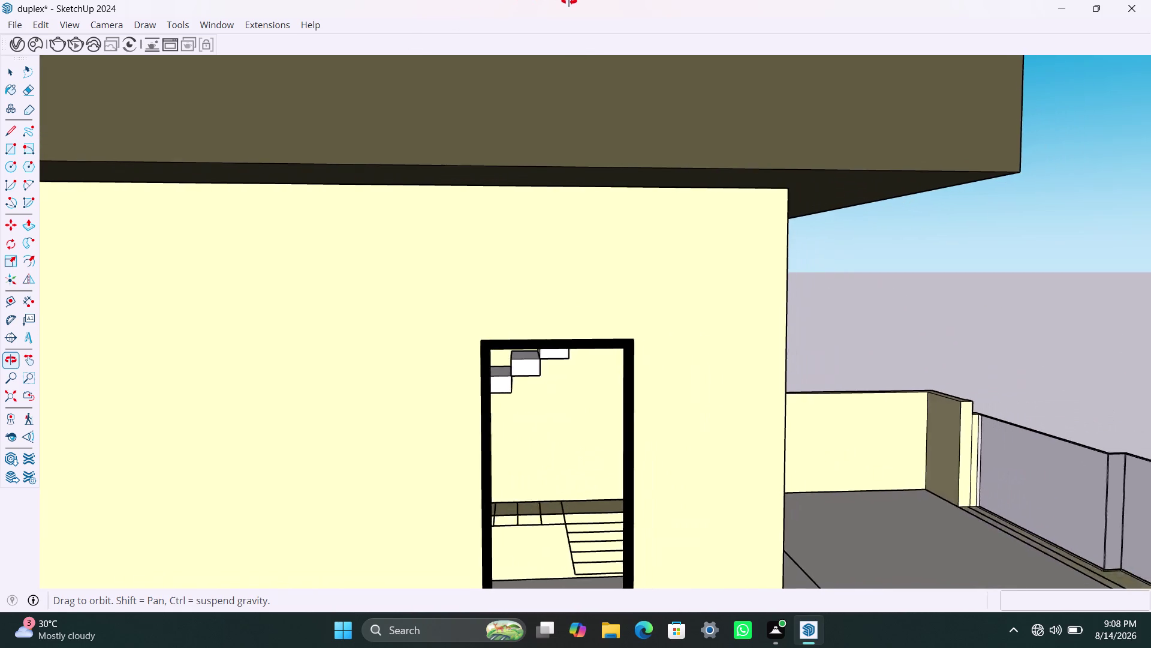
middle_drag(559, 0, 570, 86)
scroll(down, 3)
middle_drag(519, 337, 513, 336)
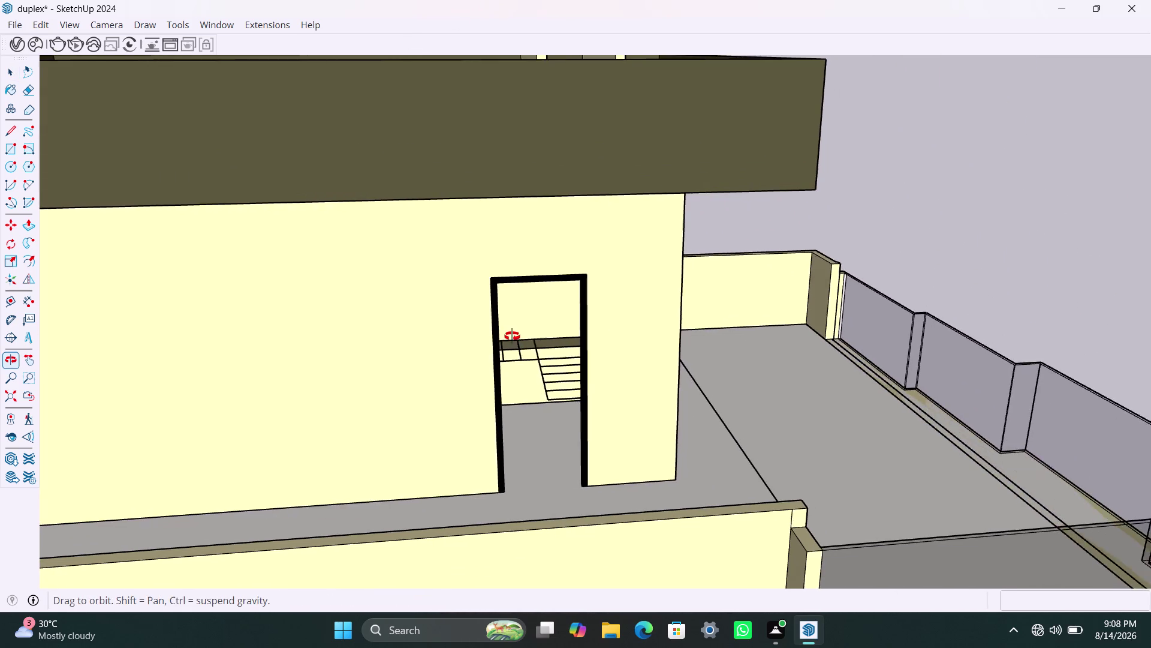
middle_drag(514, 337, 504, 329)
Draw a rectangle spanning the stair doorway from its top corner to the threshold.
key(r)
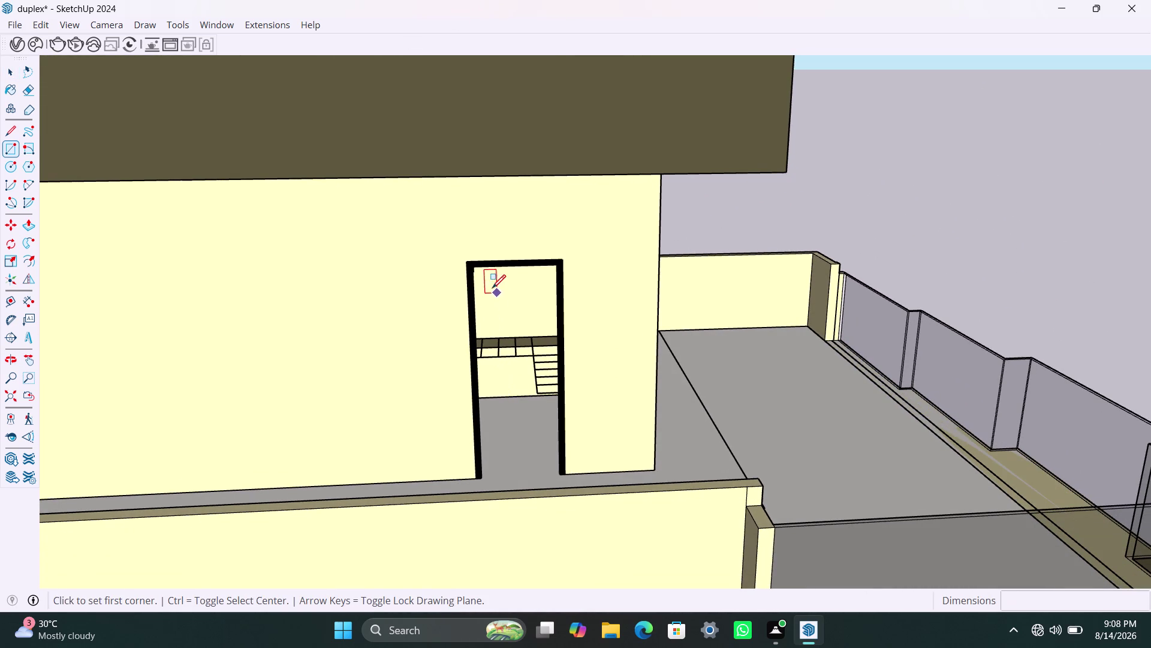
scroll(up, 3)
click(457, 227)
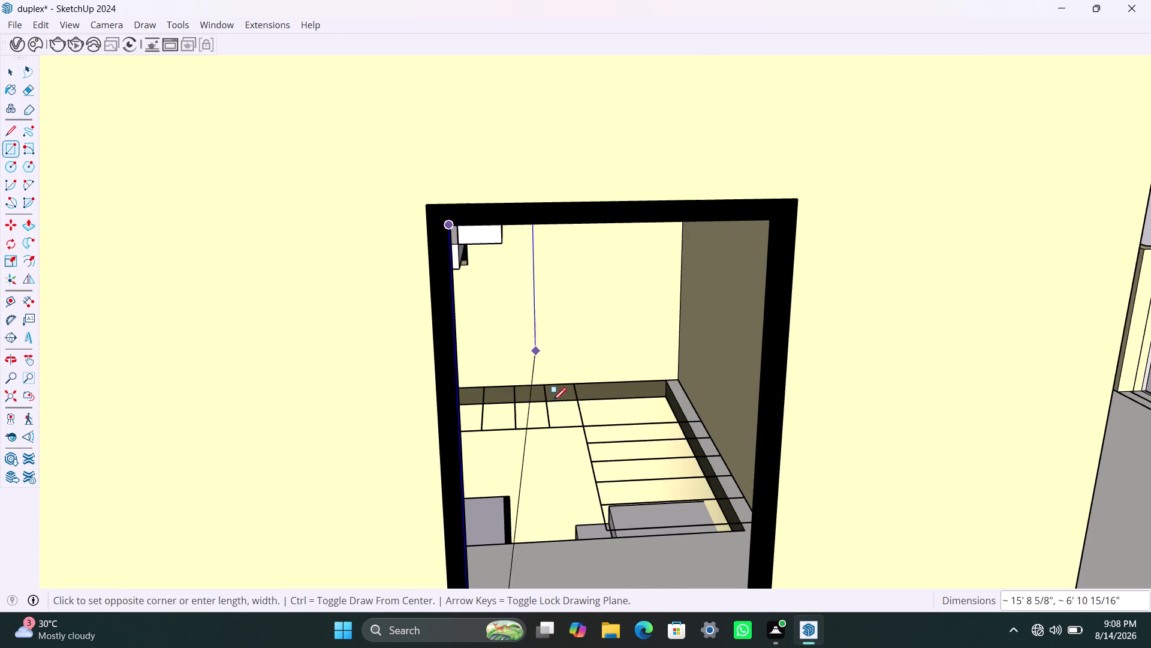
scroll(down, 3)
middle_drag(567, 464, 561, 303)
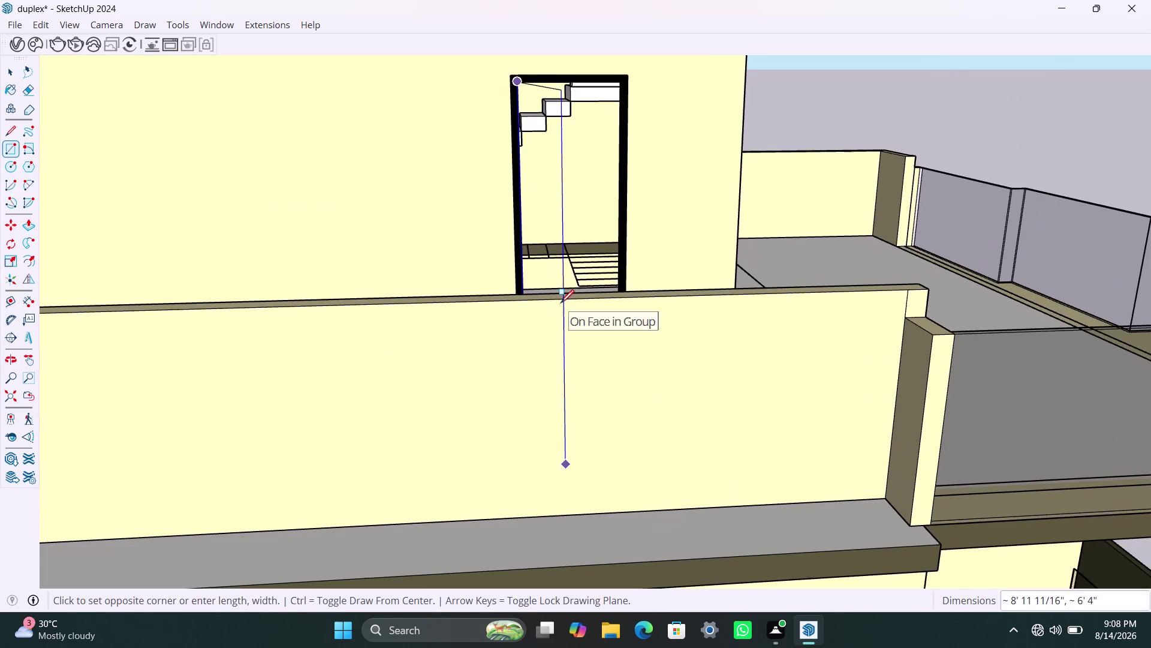
middle_drag(561, 301, 560, 460)
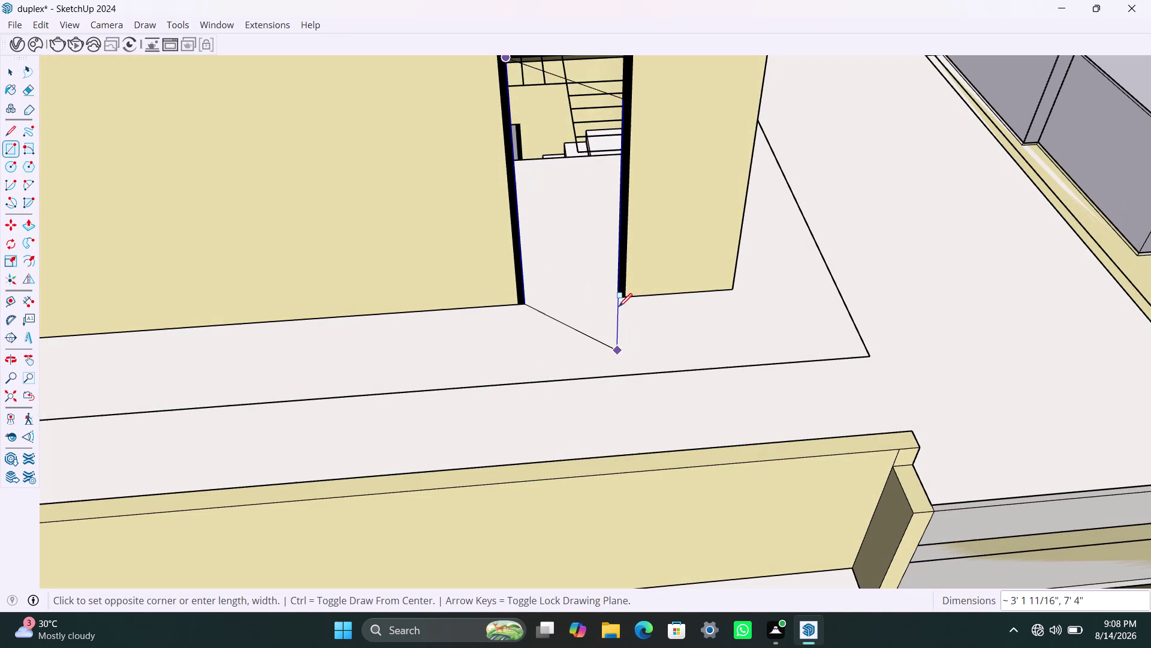
scroll(up, 3)
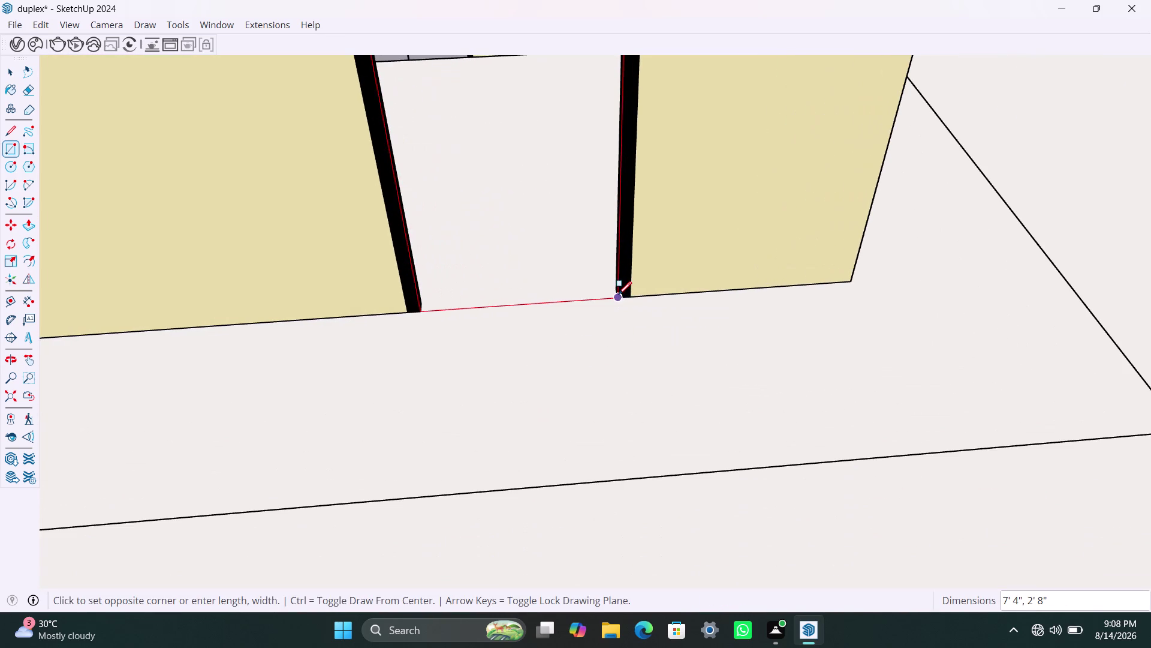
scroll(up, 3)
click(614, 296)
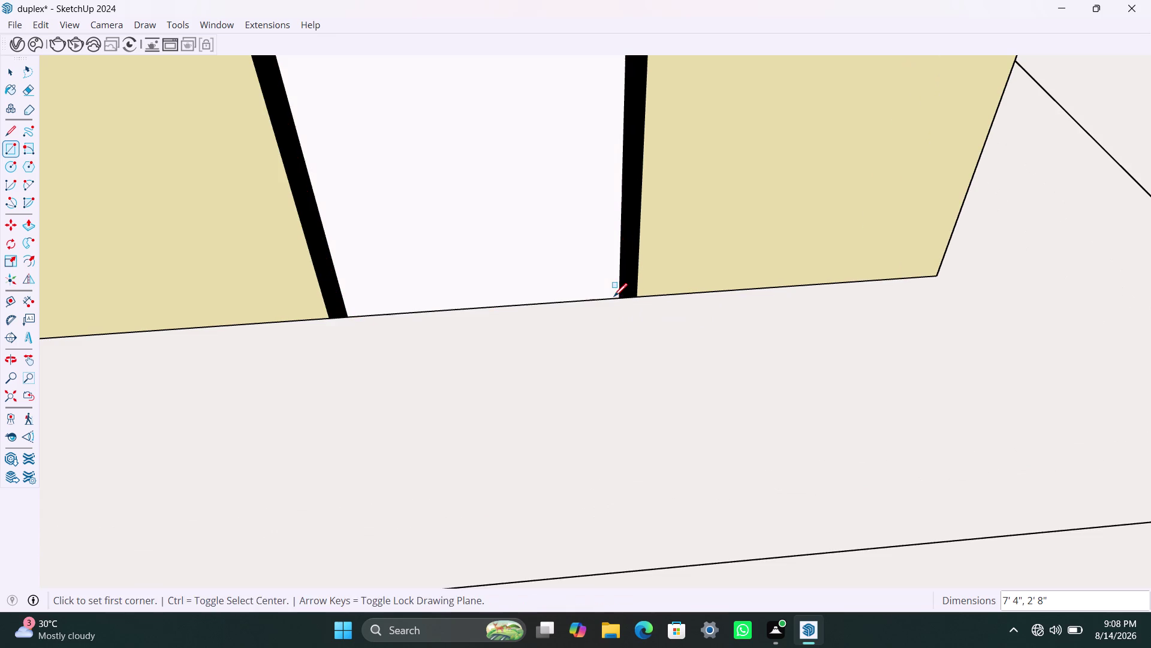
key(space)
Make the new door face a group and open it for editing.
double_click(549, 281)
right_click(550, 282)
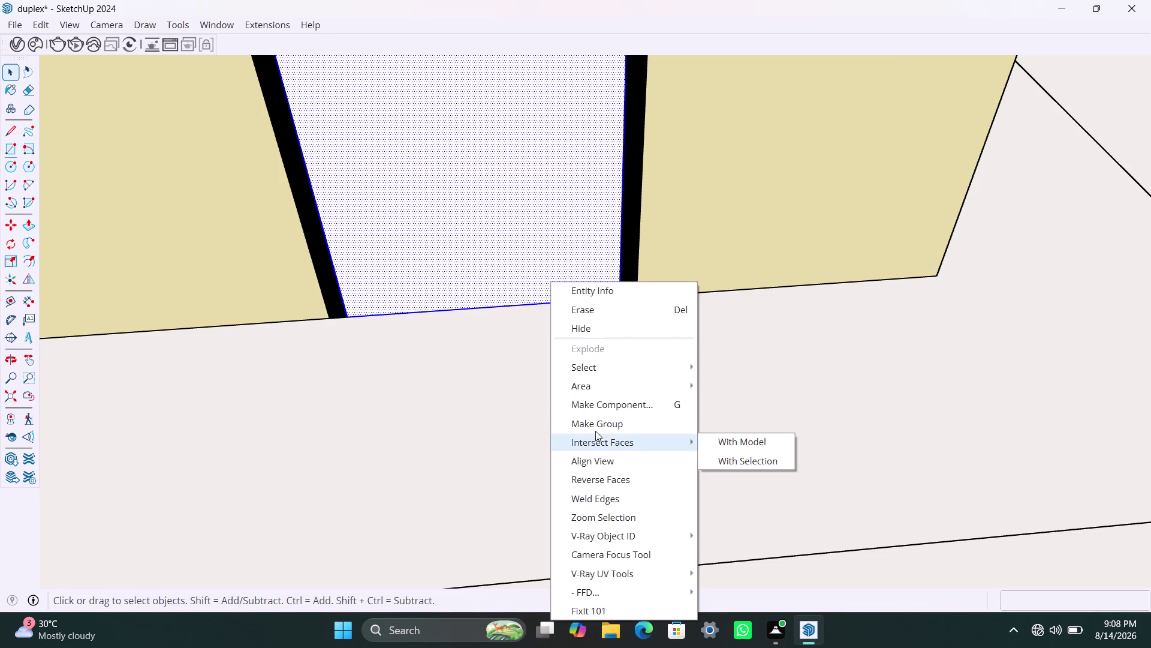
click(596, 426)
double_click(480, 249)
scroll(down, 3)
scroll(down, 3)
scroll(down, 3)
middle_drag(469, 176, 465, 196)
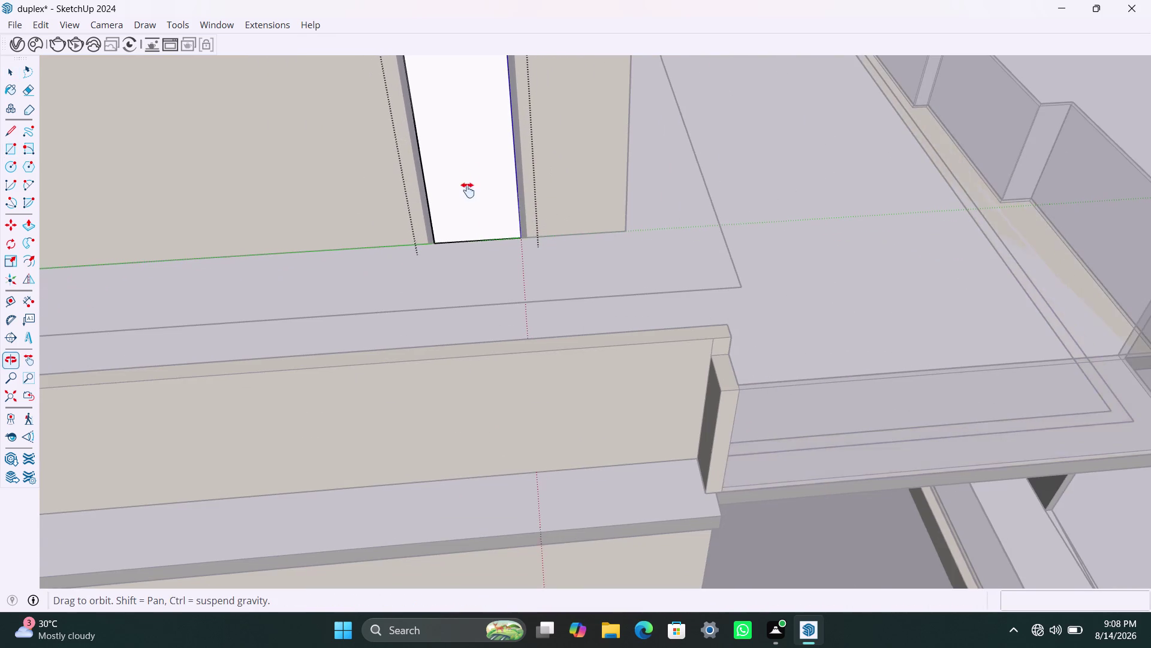
middle_drag(466, 197, 451, 254)
Push/Pull the door face to an 18mm thickness.
key(p)
click(435, 210)
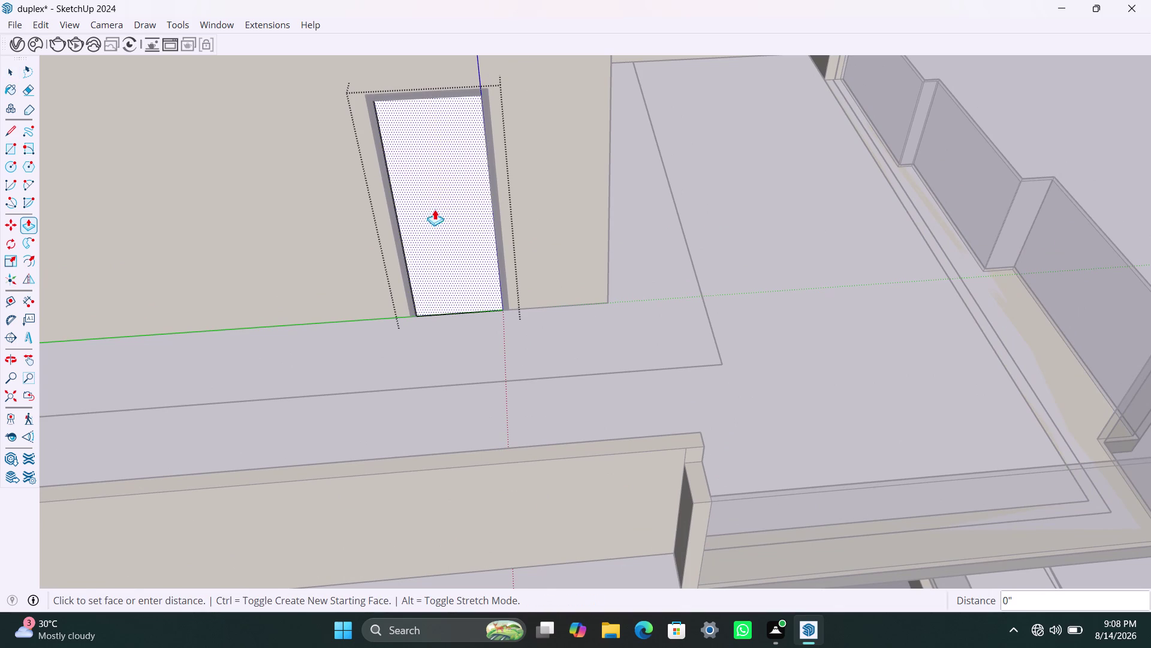
text(18mm)
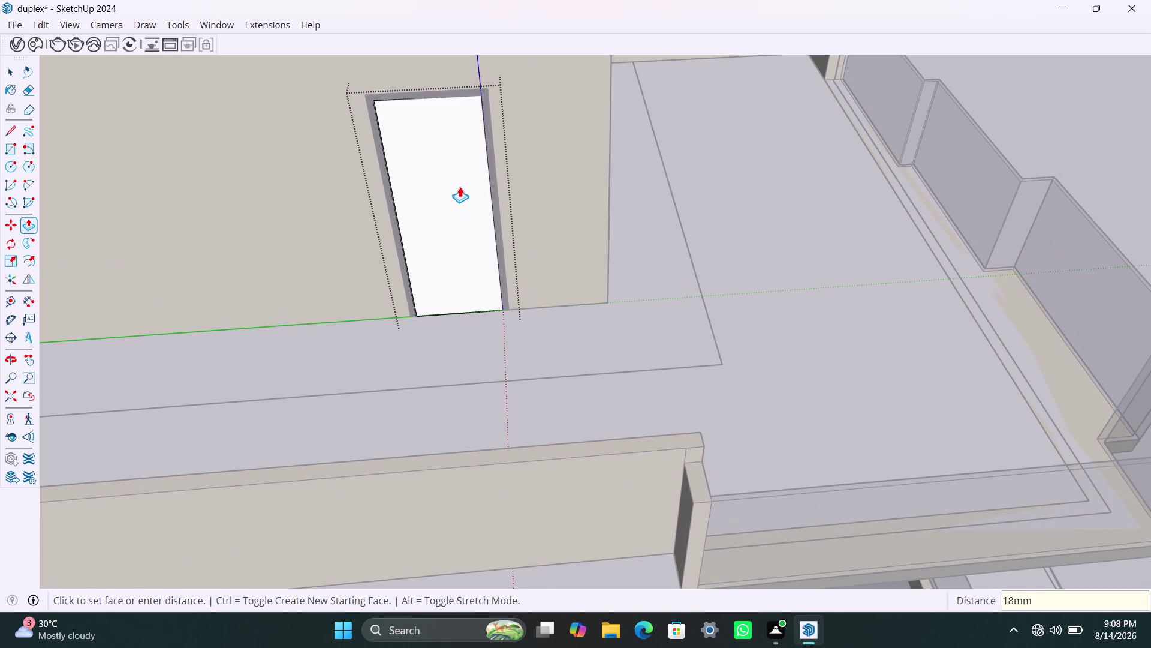
key(Return)
key(space)
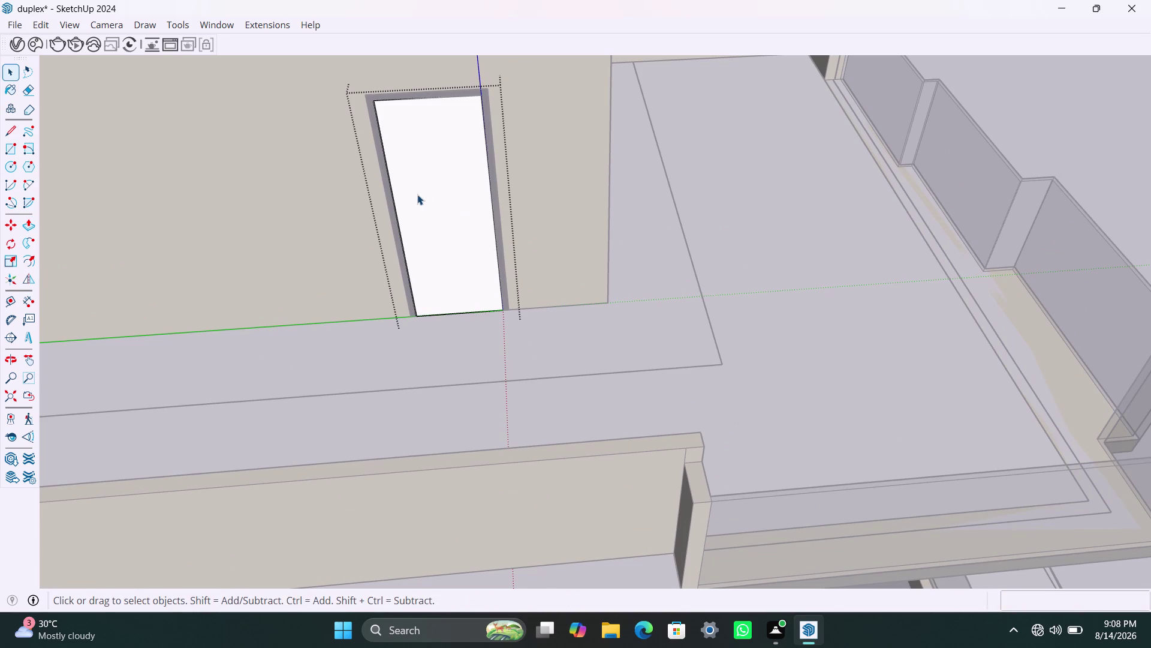
Draw a small handle rectangle on the top-floor door panel.
key(r)
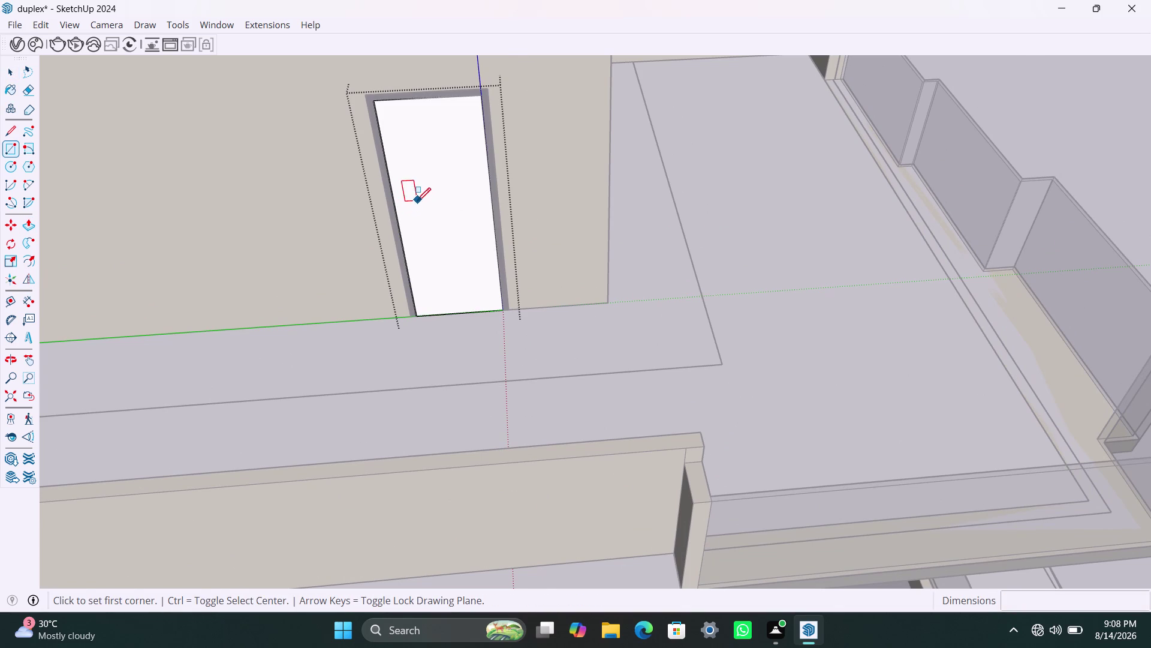
scroll(up, 3)
click(410, 198)
scroll(up, 3)
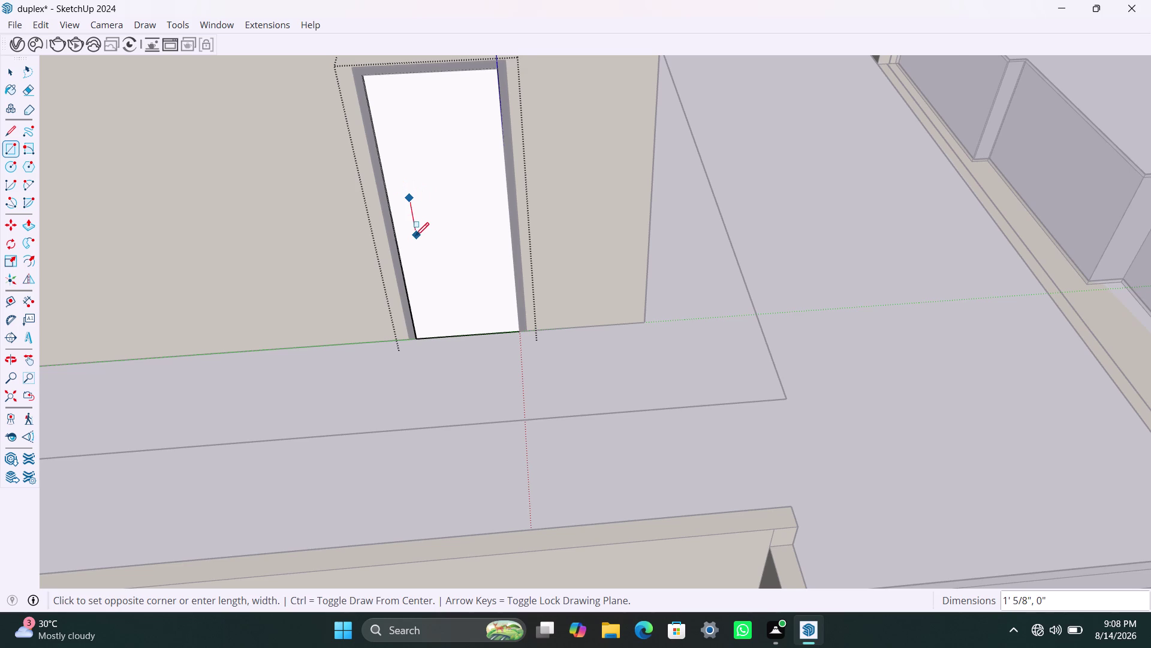
scroll(up, 3)
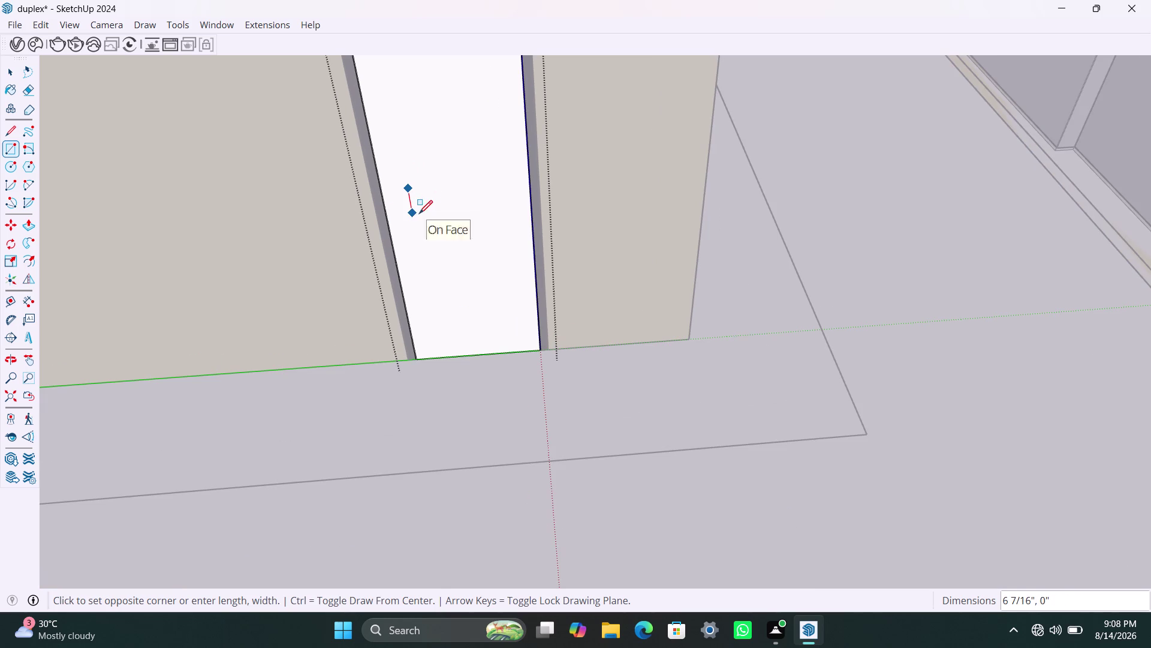
scroll(up, 3)
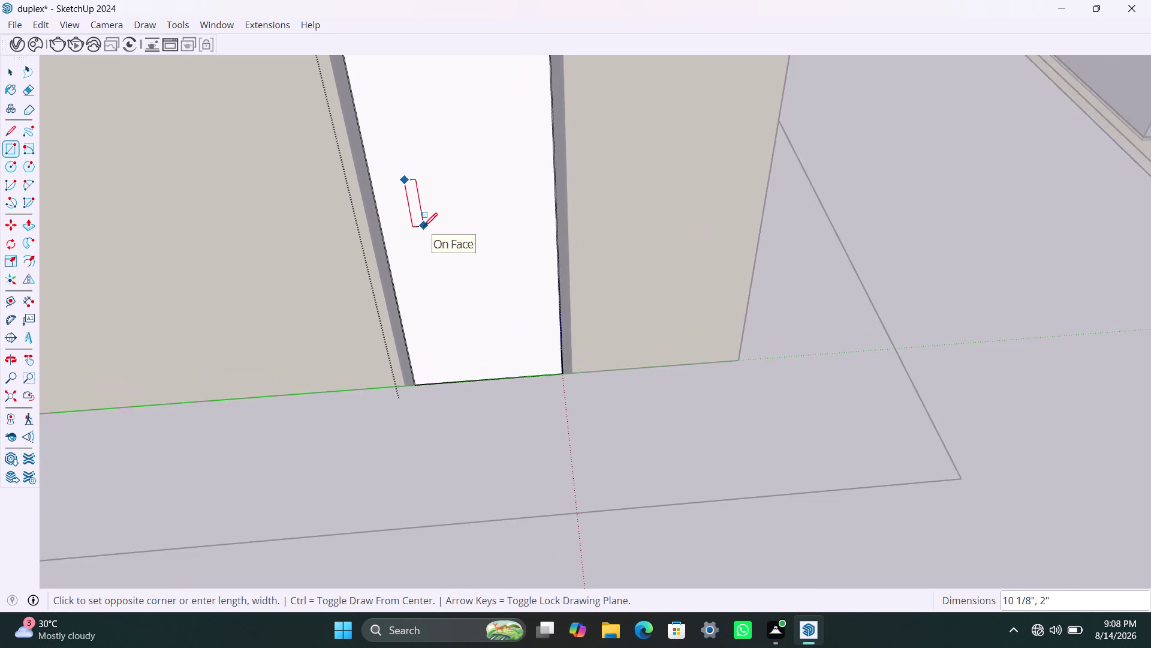
scroll(up, 3)
click(418, 214)
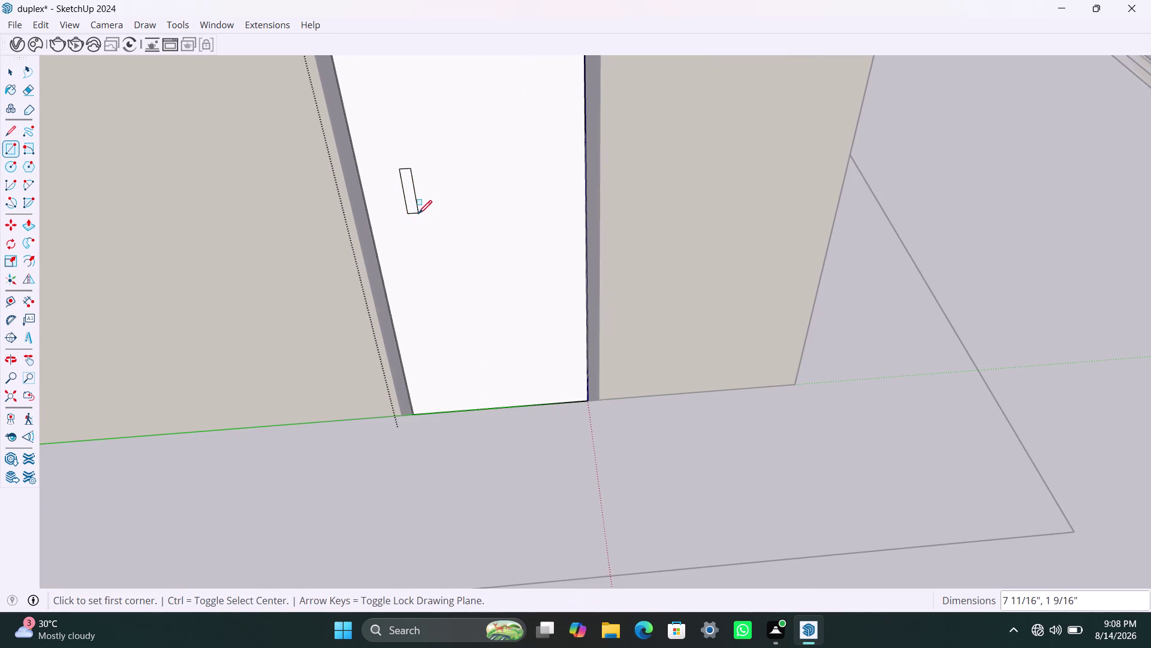
key(space)
Select the handle and door panel geometry and make it a group.
click(470, 445)
scroll(up, 3)
double_click(416, 192)
double_click(416, 192)
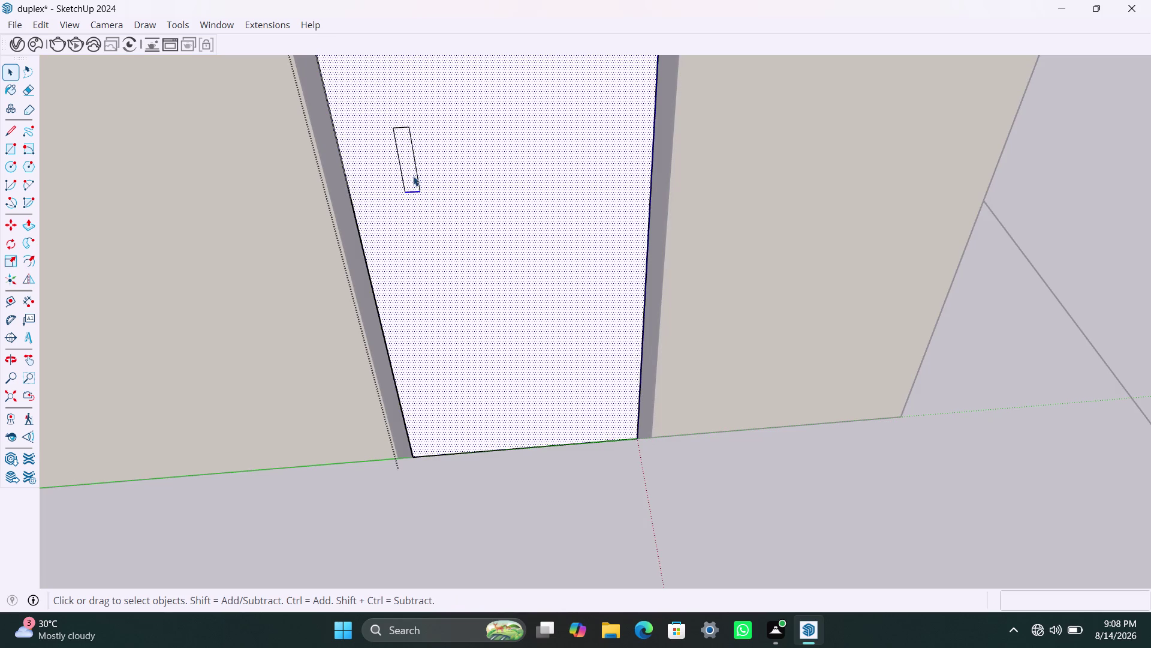
scroll(down, 3)
click(429, 438)
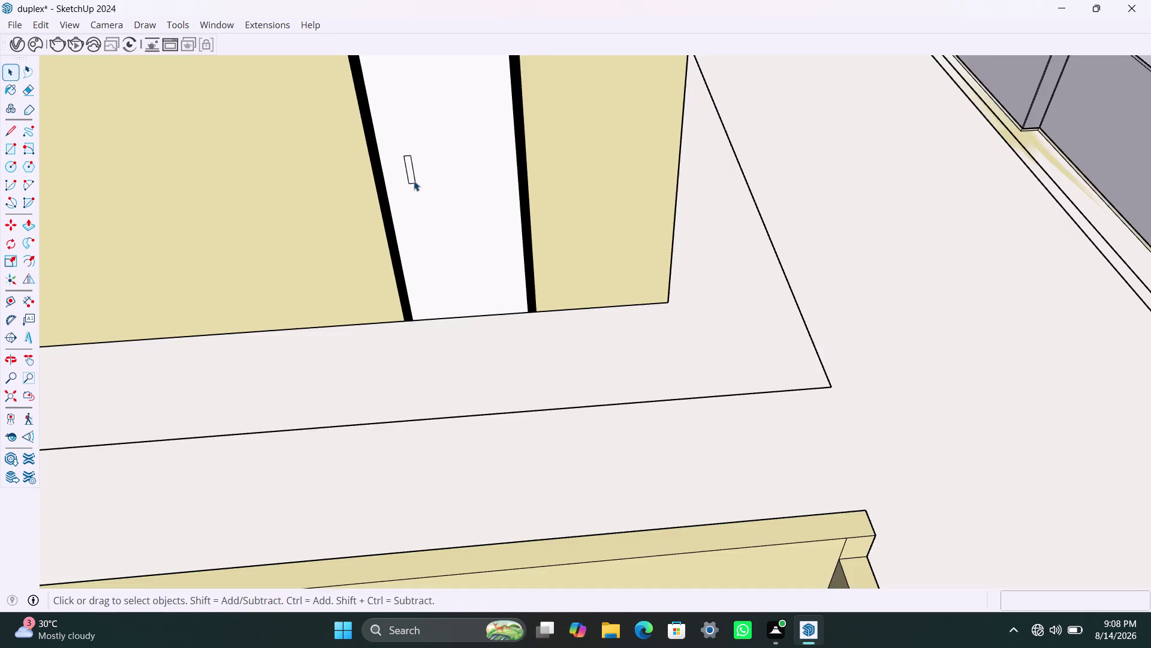
scroll(up, 3)
double_click(414, 174)
click(414, 174)
triple_click(408, 176)
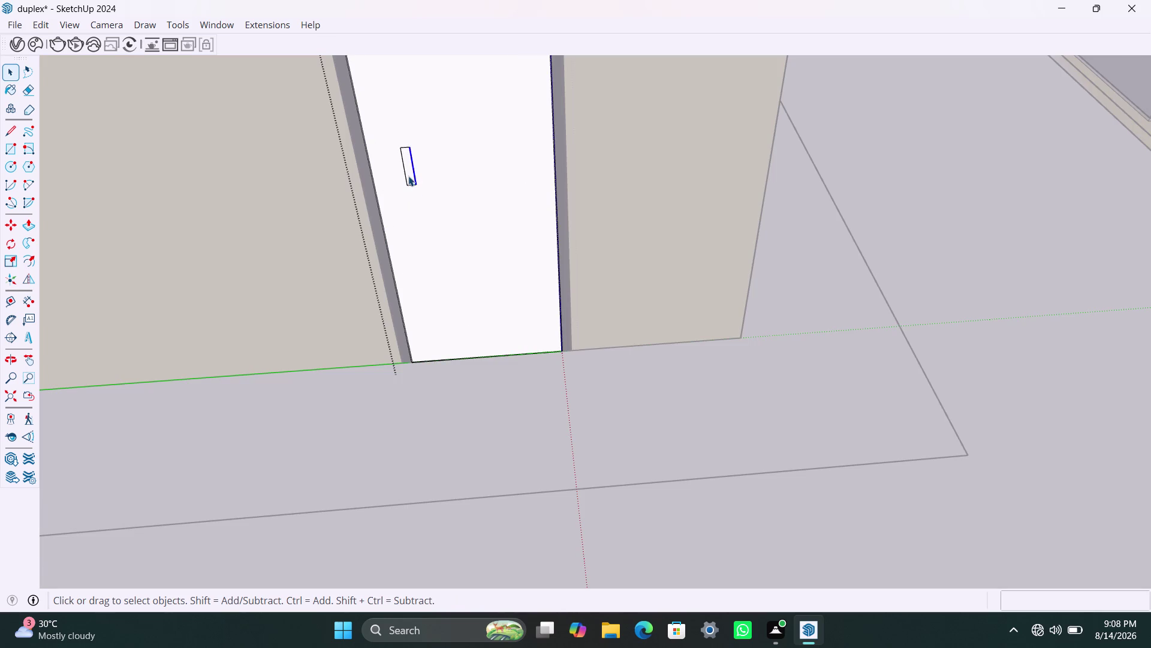
right_click(409, 175)
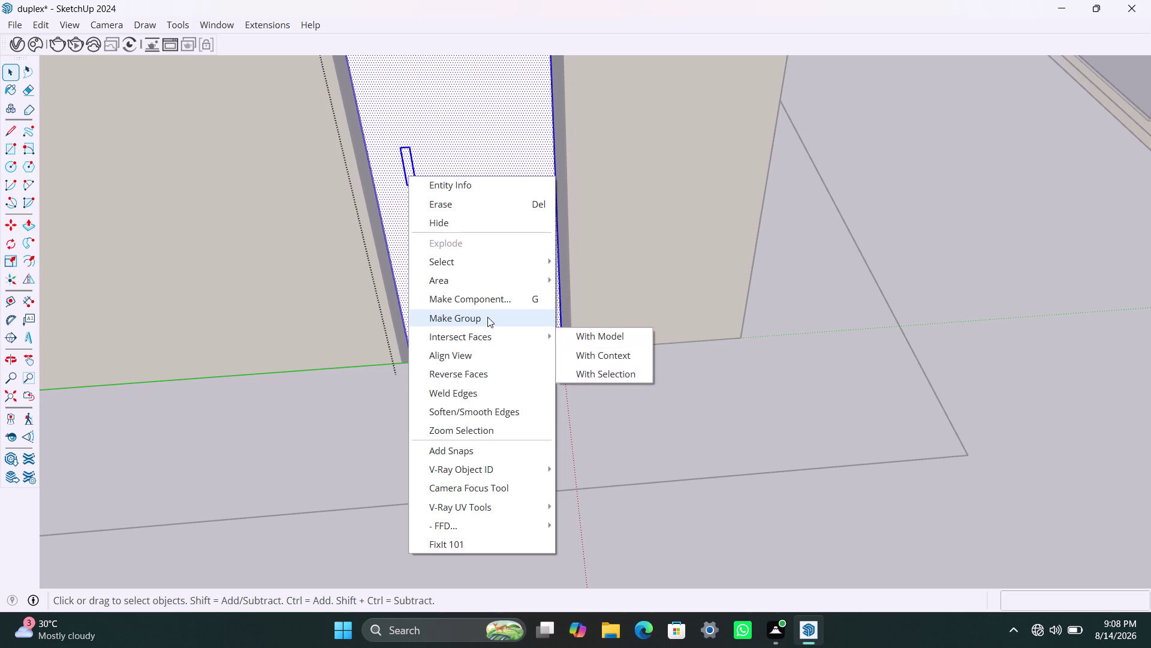
click(488, 317)
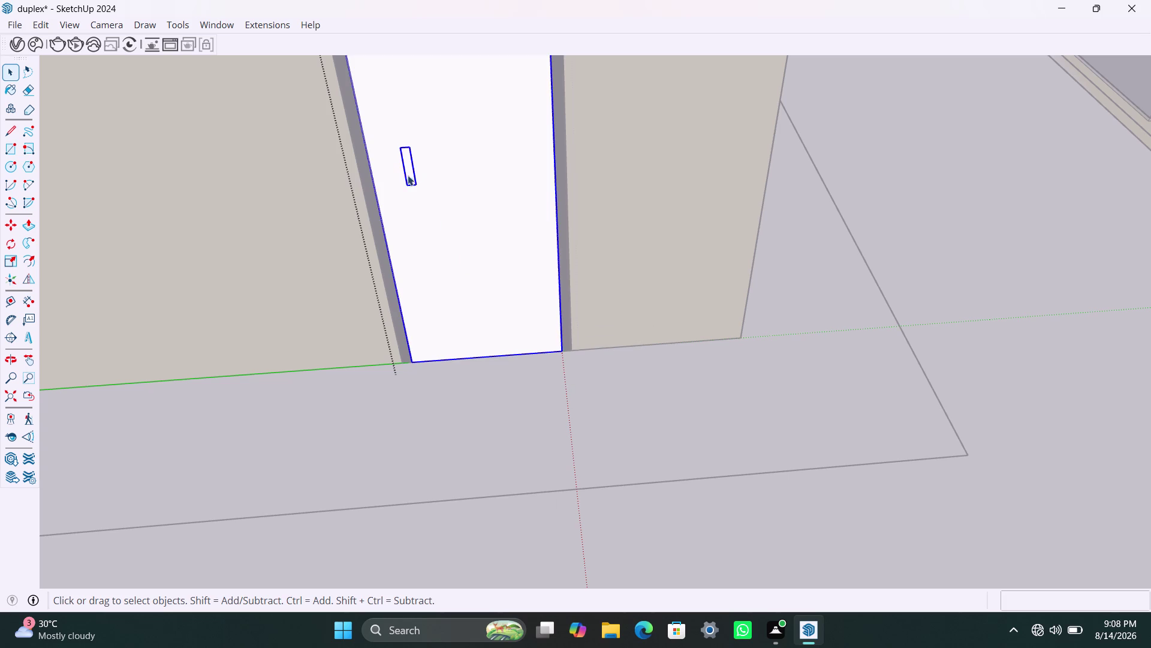
Push/Pull the handle rectangle slightly outward from the door face.
scroll(up, 3)
triple_click(418, 165)
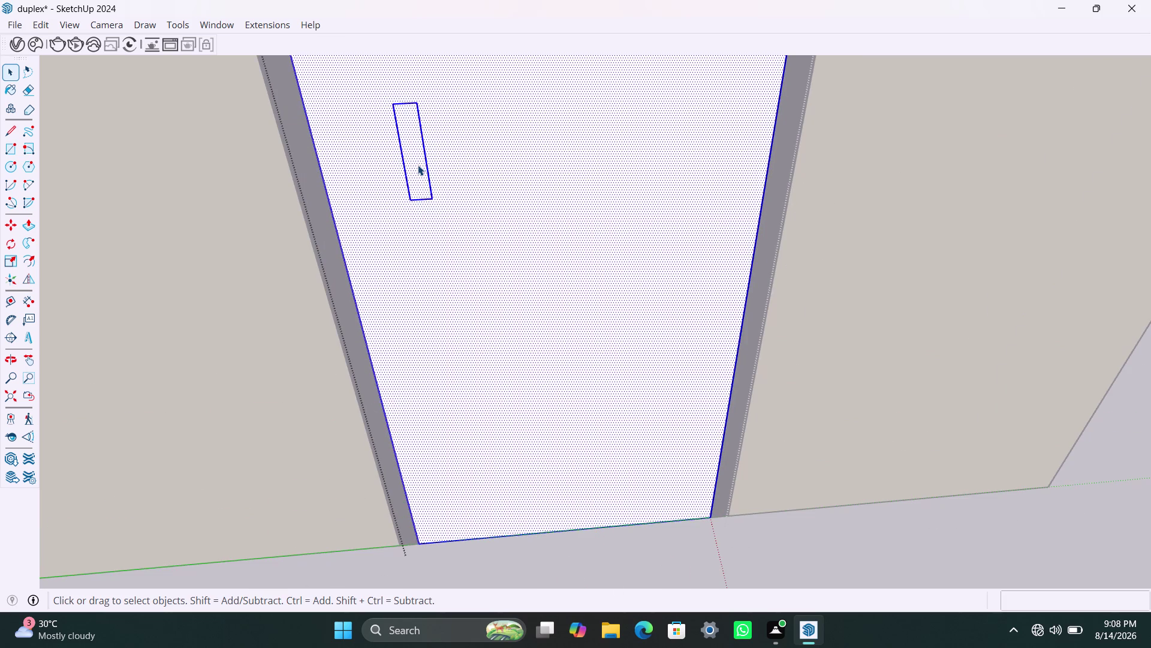
click(418, 165)
key(p)
click(418, 165)
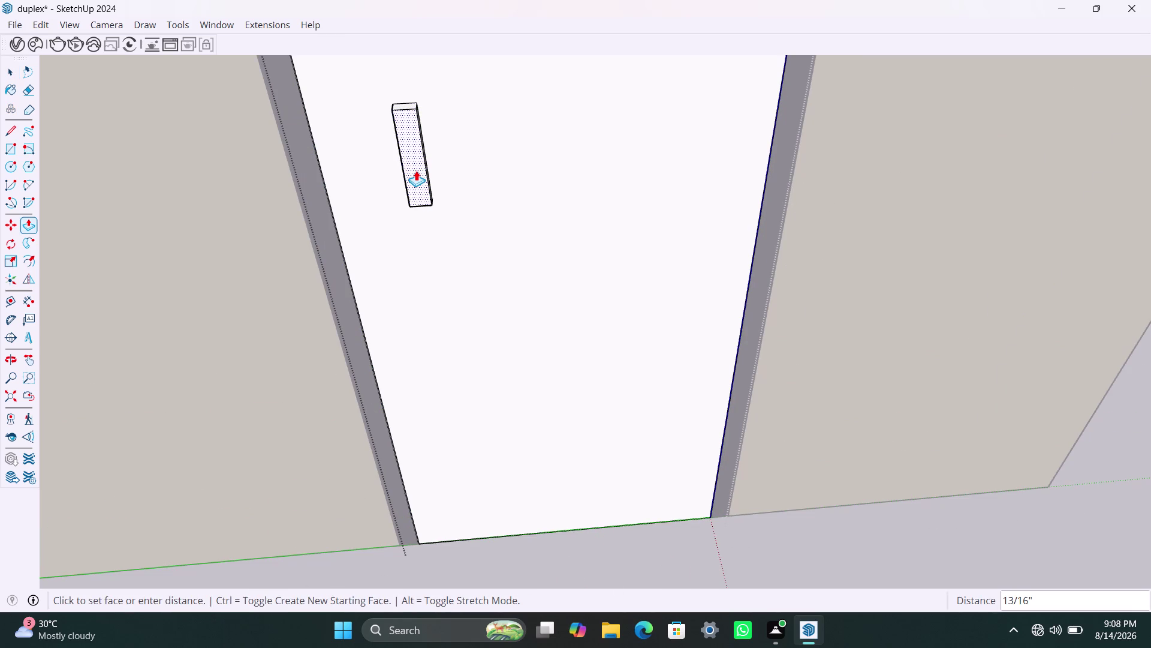
click(416, 170)
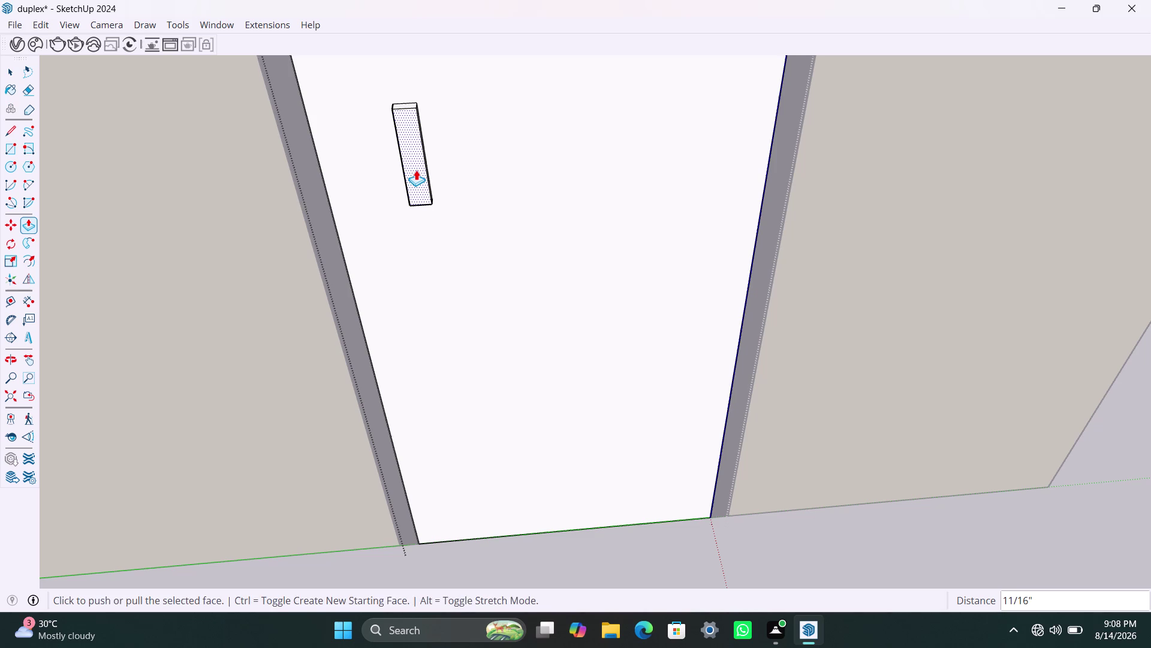
key(space)
scroll(down, 3)
scroll(down, 3)
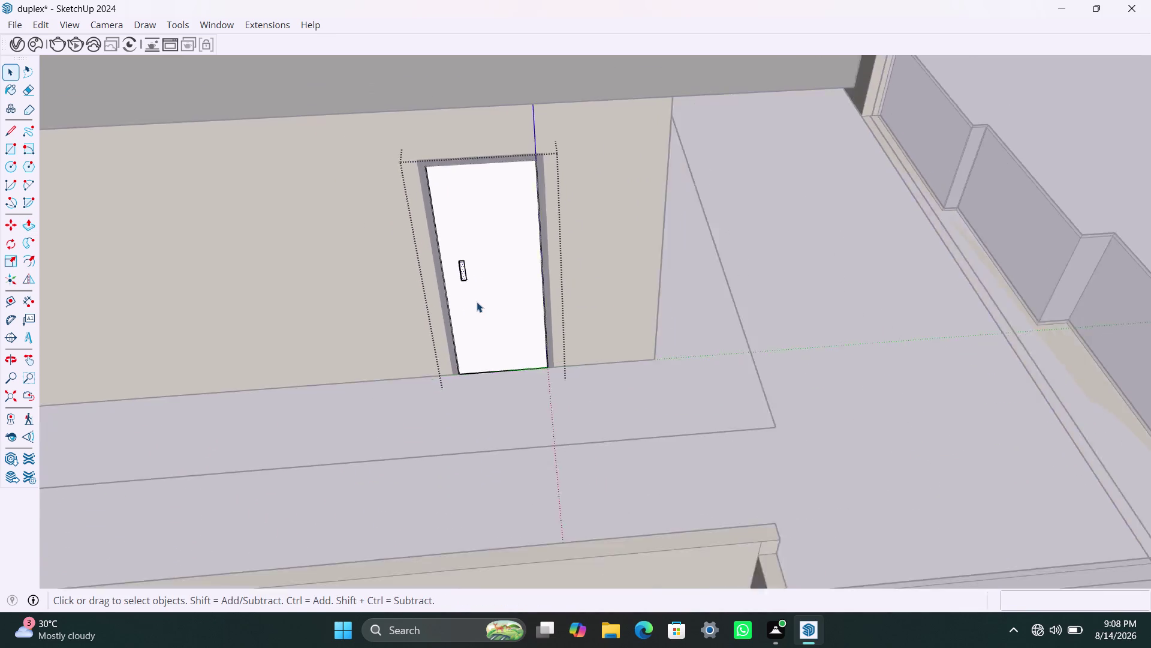
scroll(down, 3)
scroll(down, 3)
Exit the door group and orbit around the duplex model.
click(873, 175)
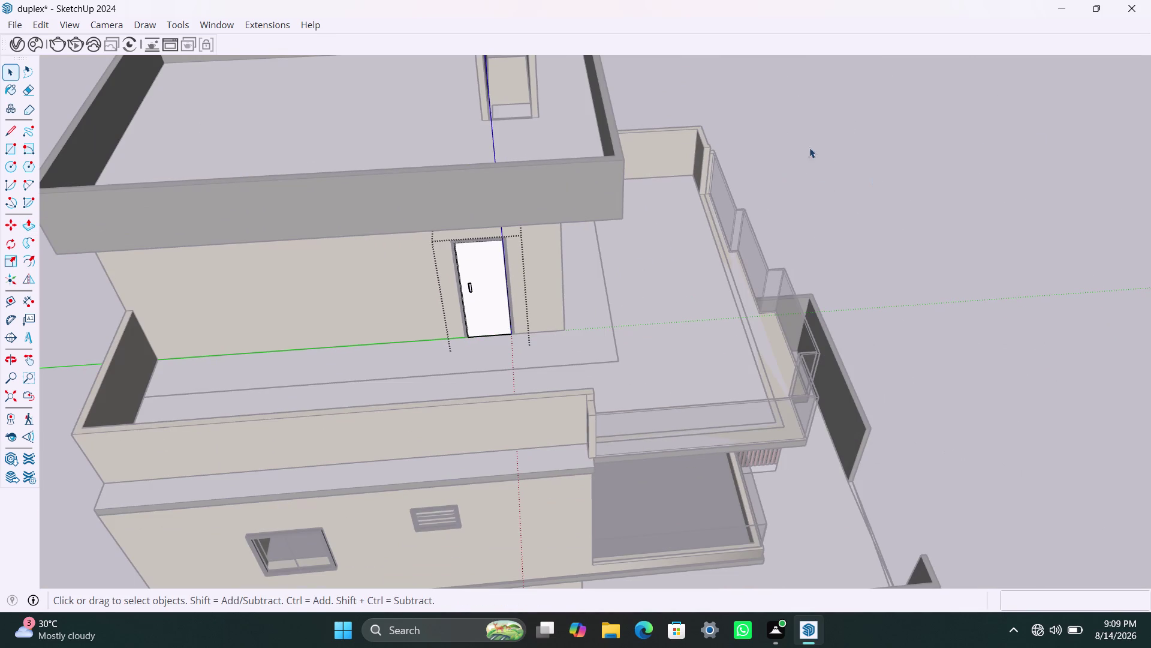
double_click(803, 131)
scroll(down, 3)
scroll(down, 3)
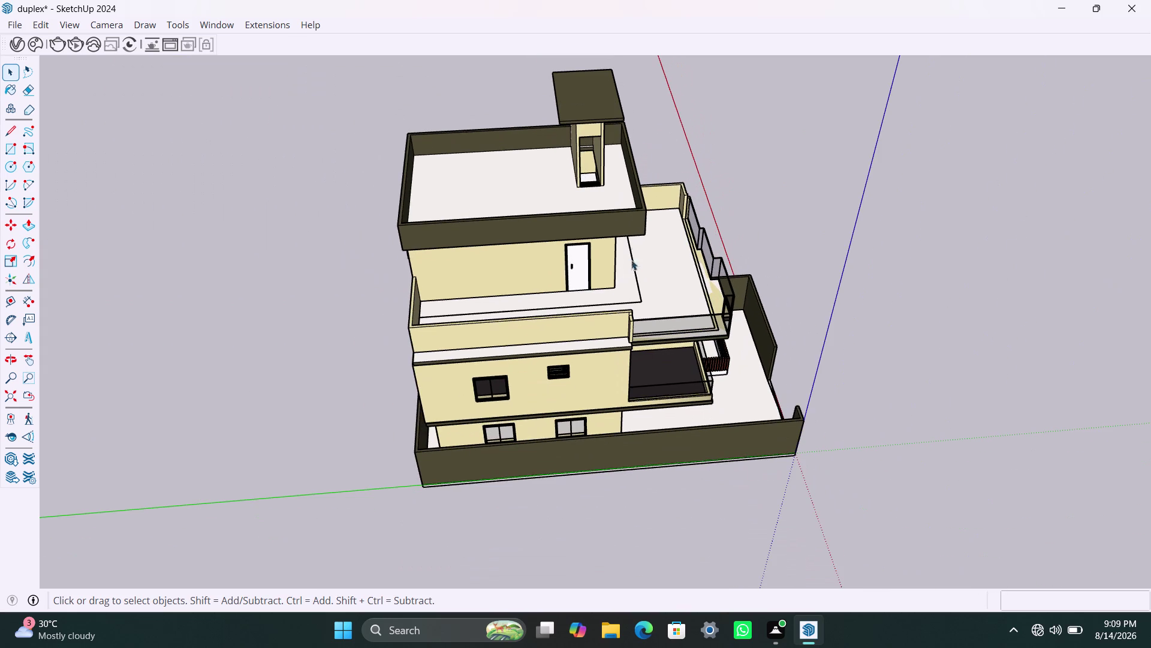
scroll(up, 3)
middle_drag(587, 175, 450, 150)
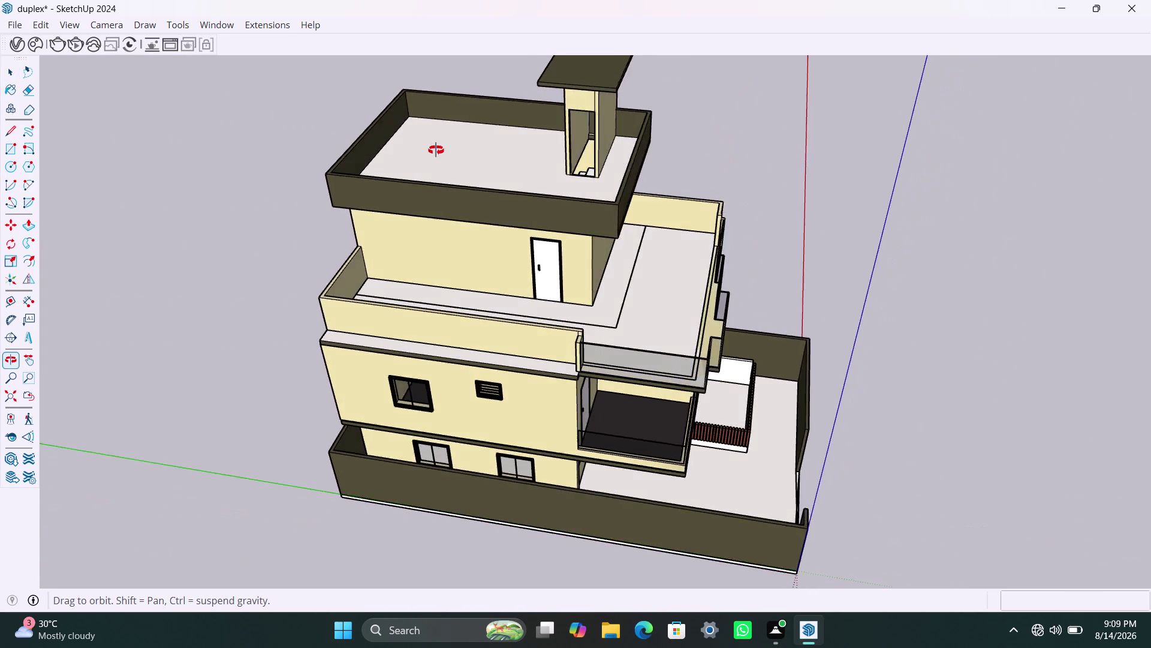
middle_drag(450, 150, 694, 130)
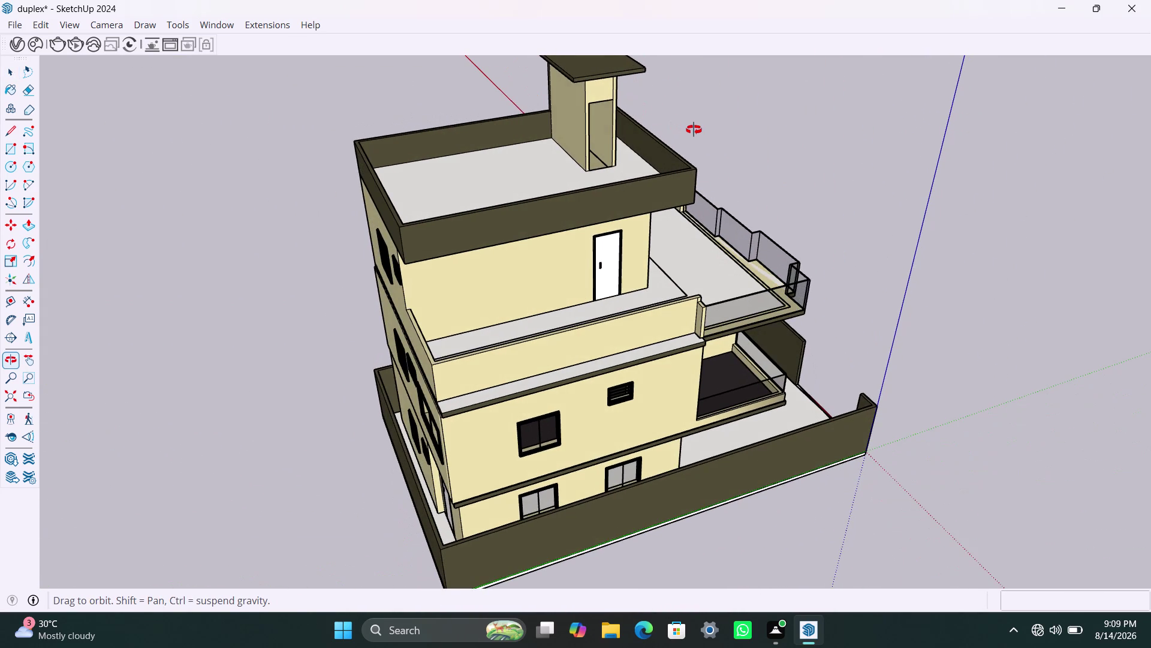
middle_drag(694, 130, 512, 209)
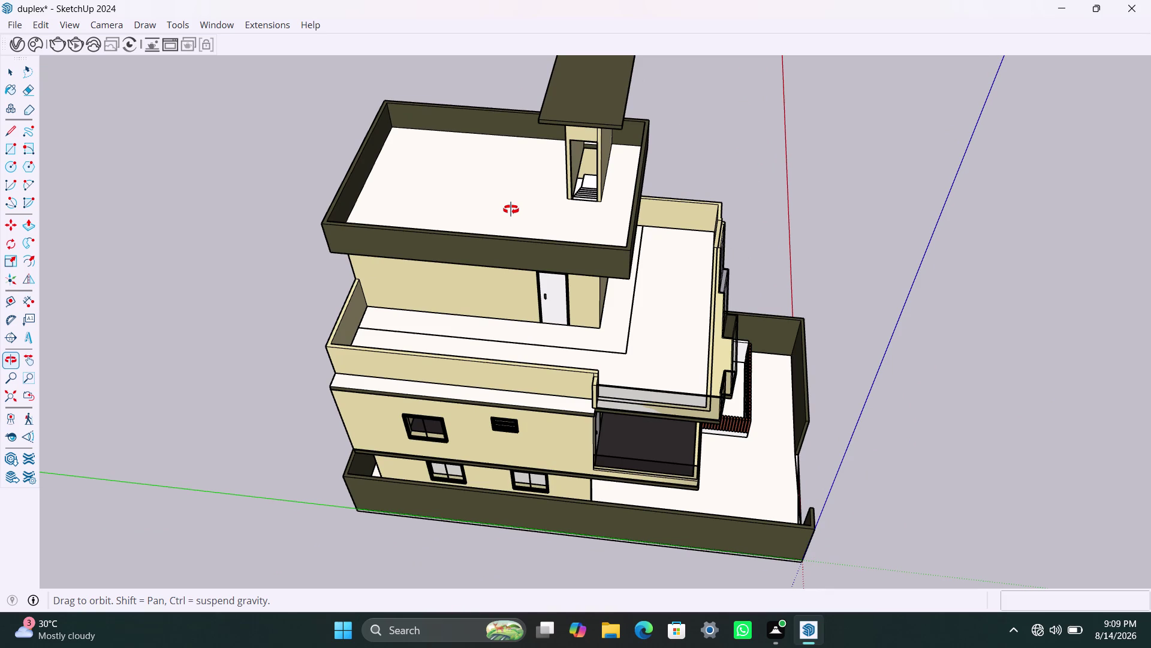
middle_drag(512, 209, 527, 166)
scroll(up, 3)
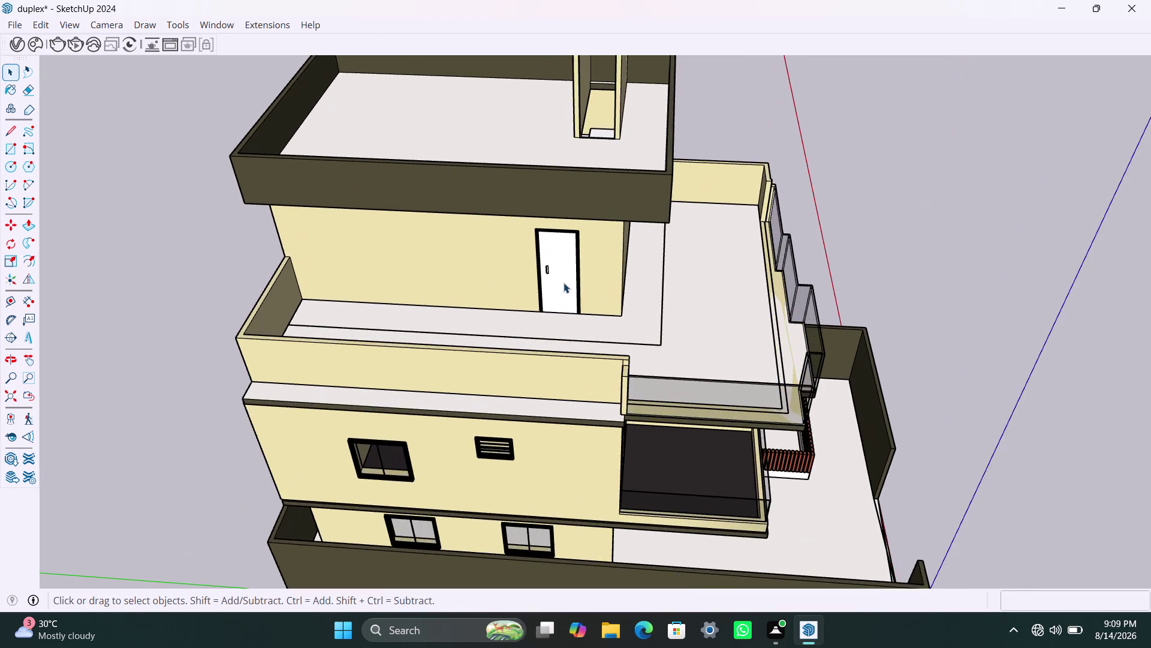
scroll(up, 3)
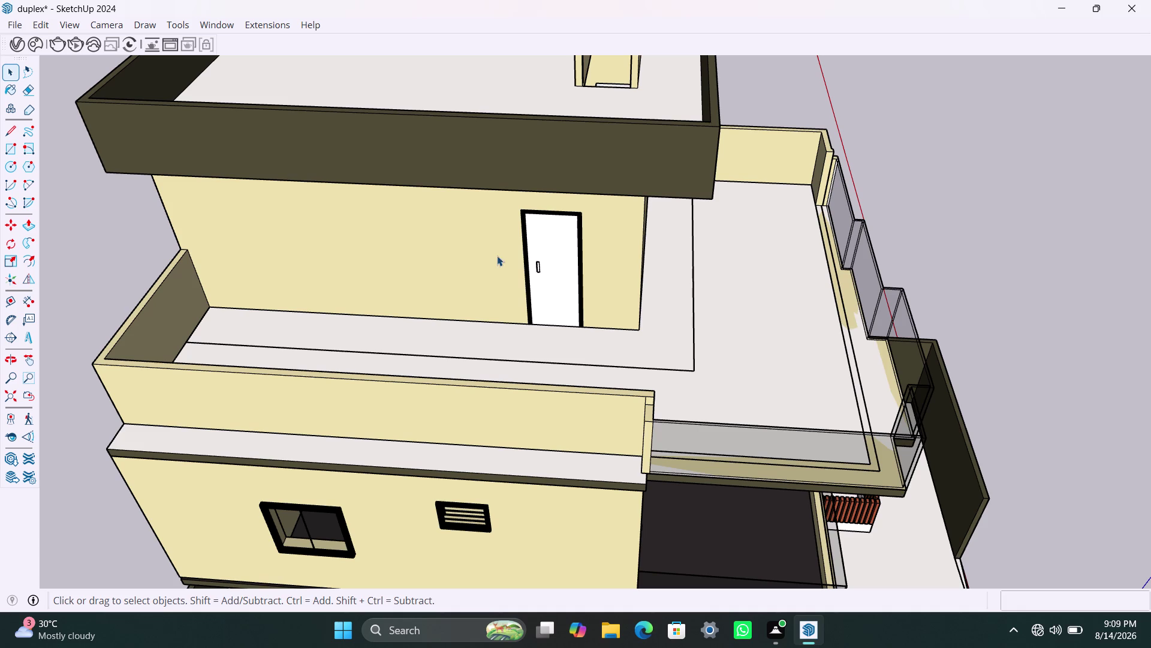
Select the top-floor door panel and bring up the V-Ray material list.
scroll(up, 3)
middle_drag(555, 341, 569, 334)
scroll(up, 3)
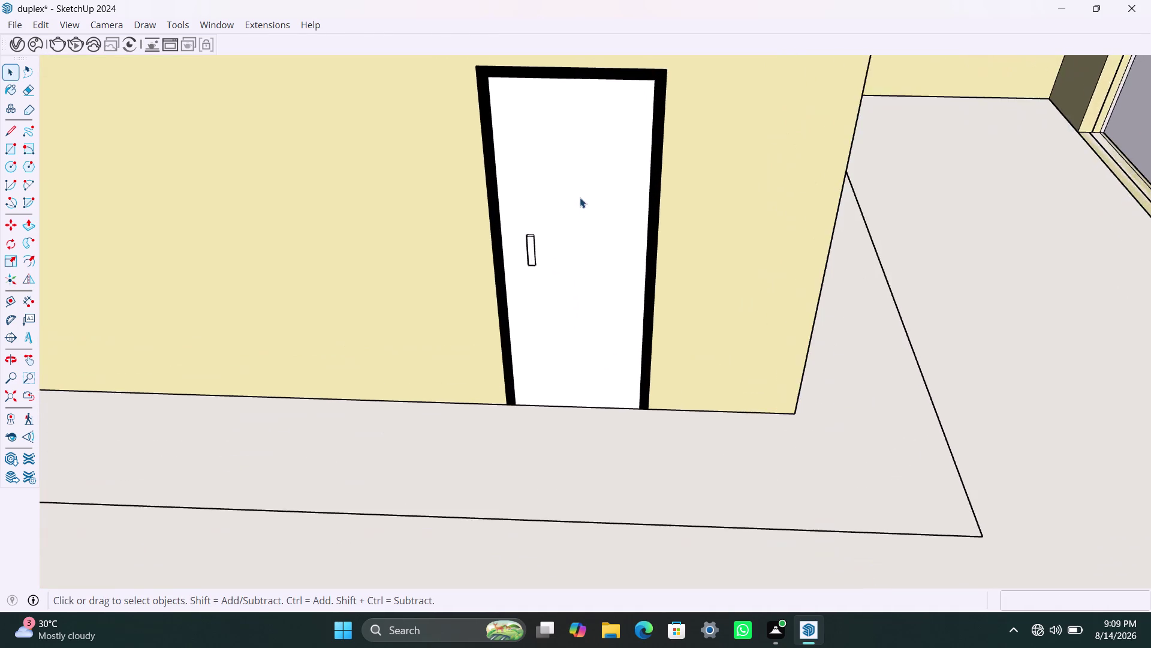
scroll(down, 3)
click(580, 184)
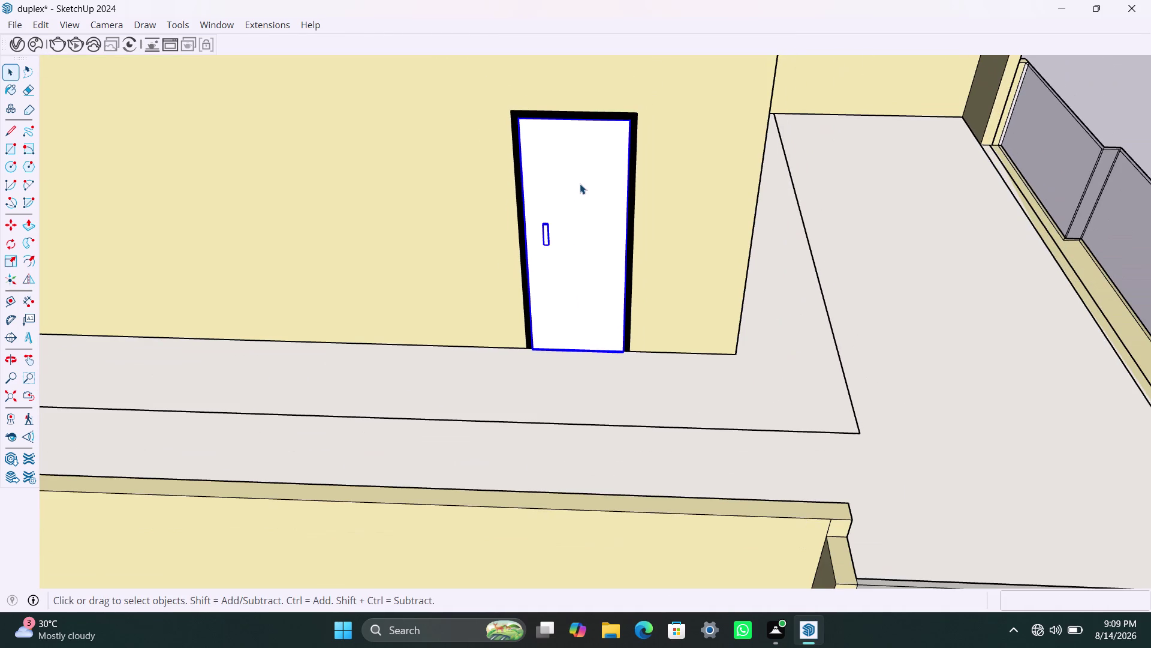
click(17, 45)
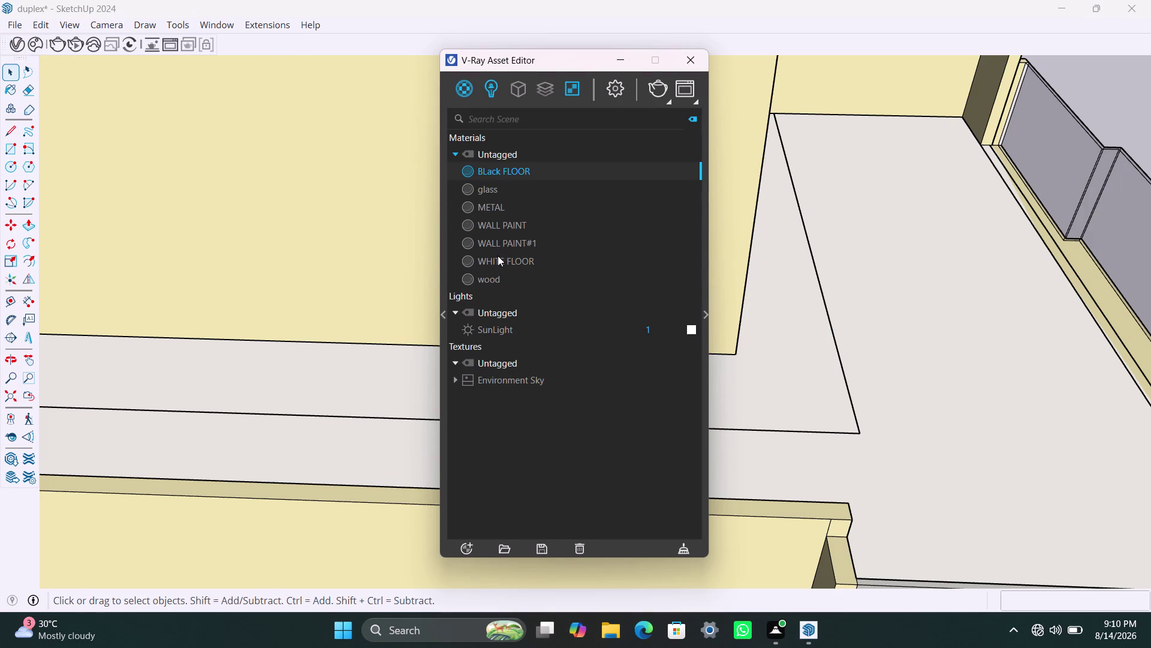
Apply the reddish-brown wood material to the selected top-floor door panel.
click(498, 274)
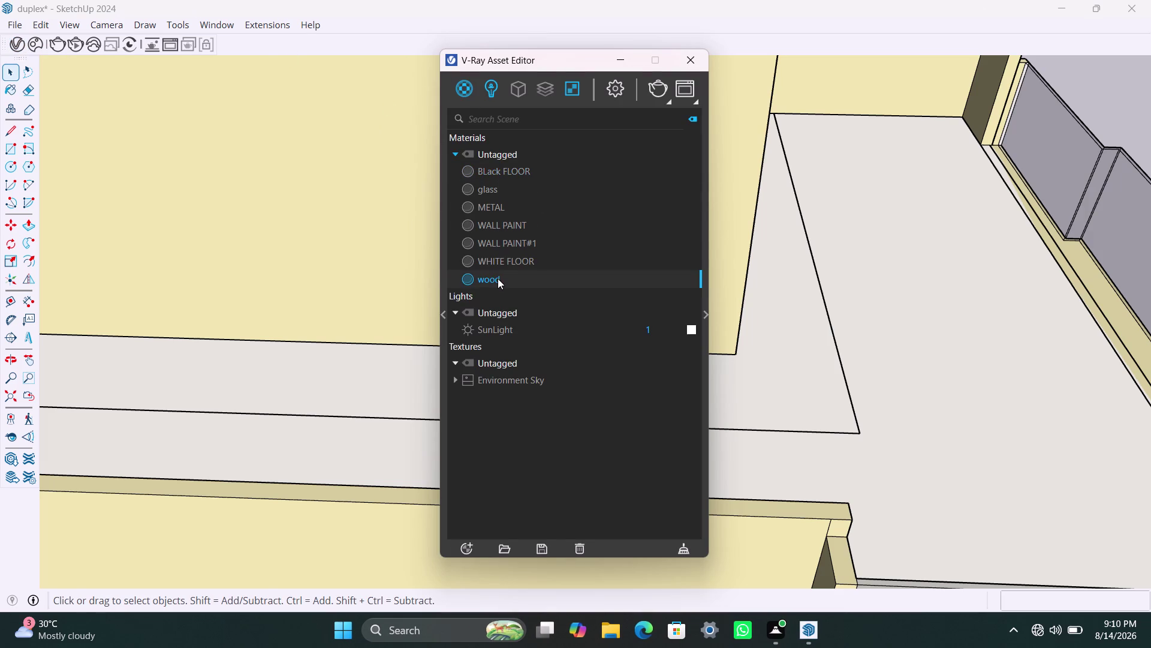
right_click(498, 278)
click(539, 311)
click(621, 63)
Zoom in to inspect the wood-finished door panel, then deselect it.
scroll(up, 3)
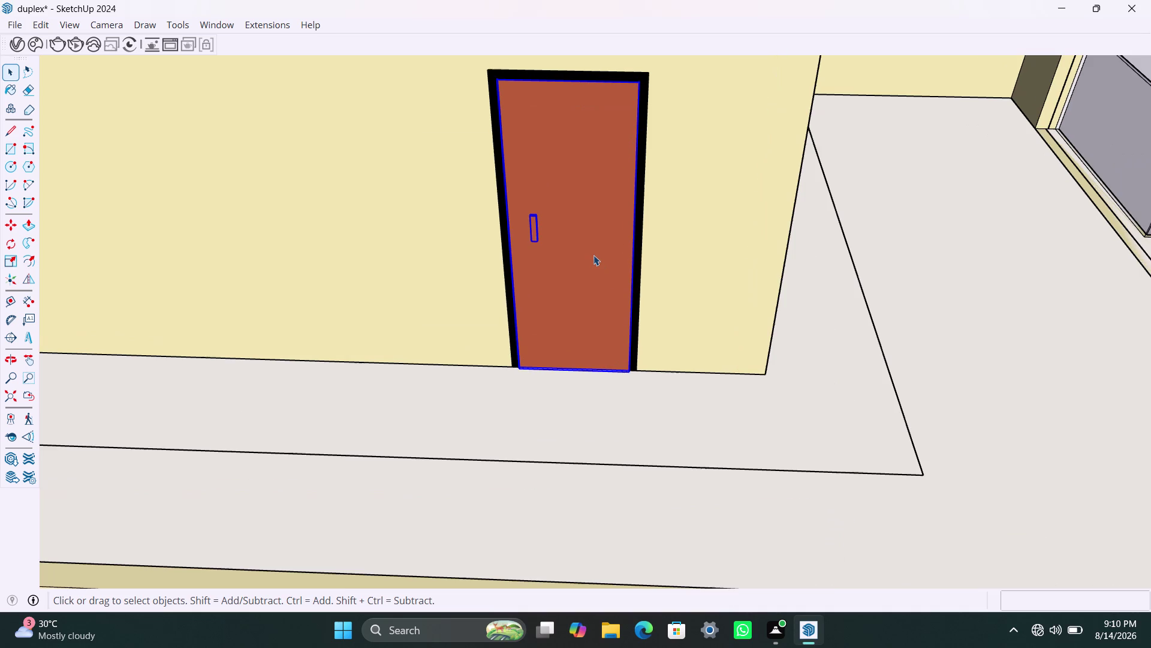
click(594, 255)
key(space)
scroll(up, 3)
click(538, 232)
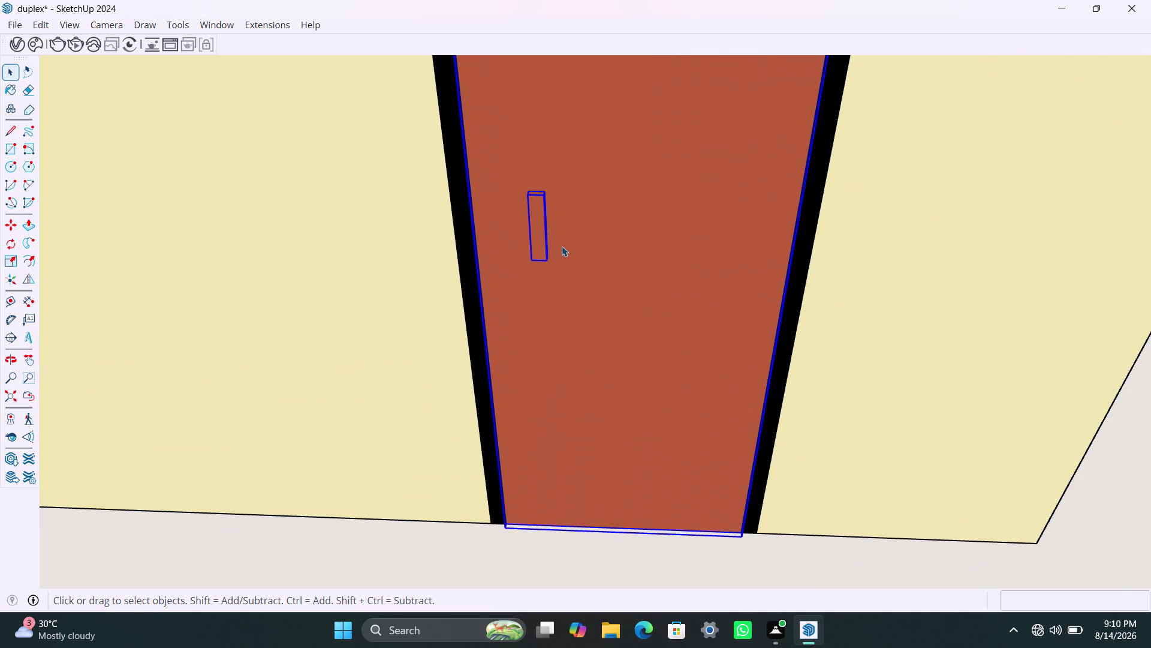
click(562, 244)
click(556, 194)
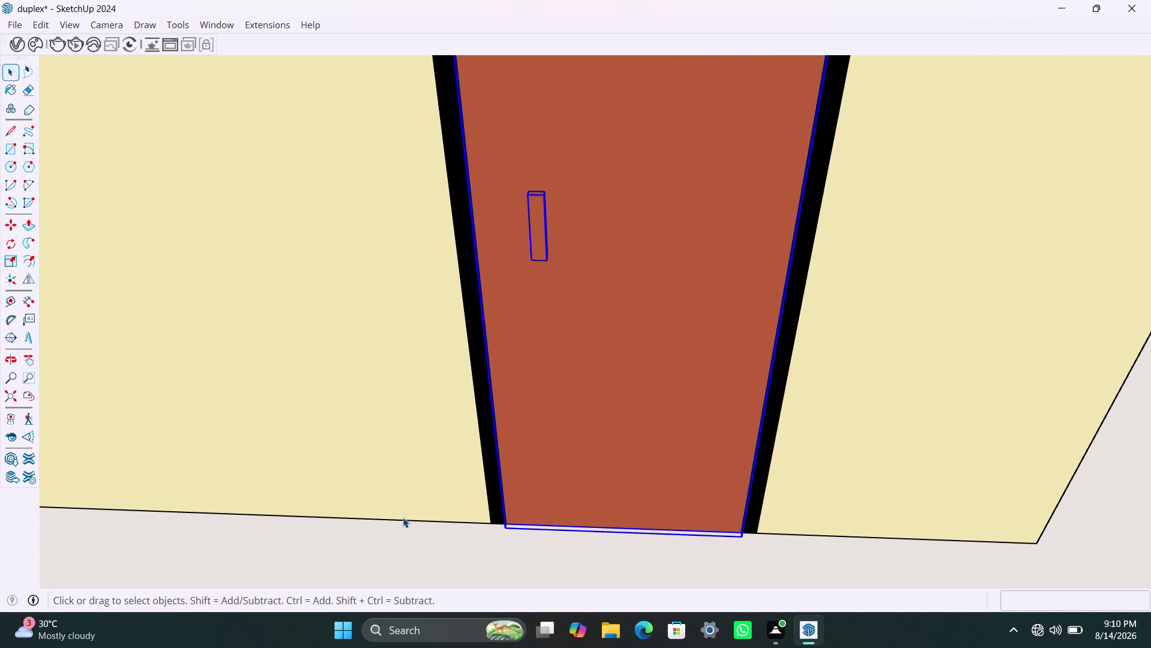
click(408, 527)
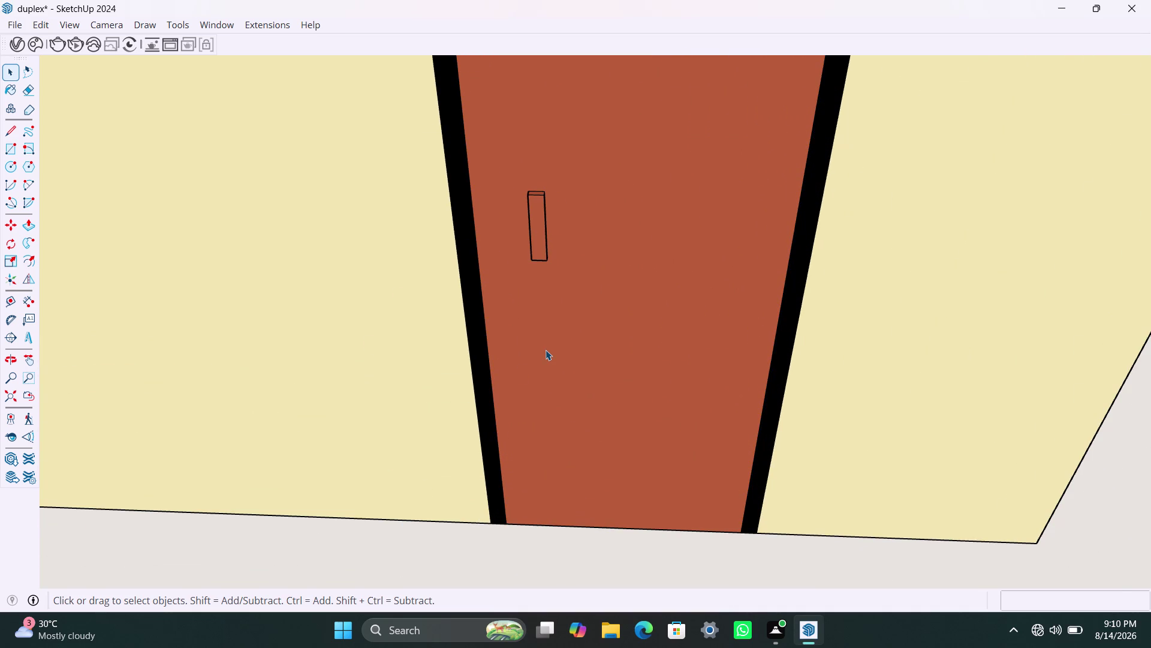
Enter the door group and select the door geometry inside it.
scroll(up, 3)
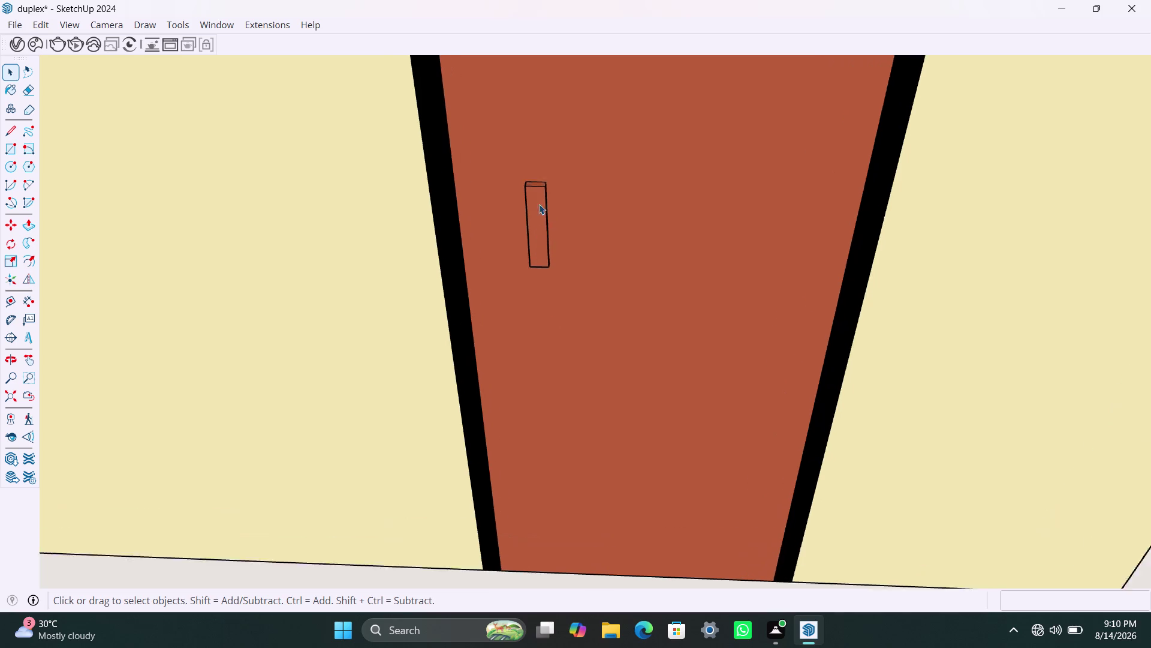
scroll(up, 3)
double_click(539, 203)
triple_click(539, 203)
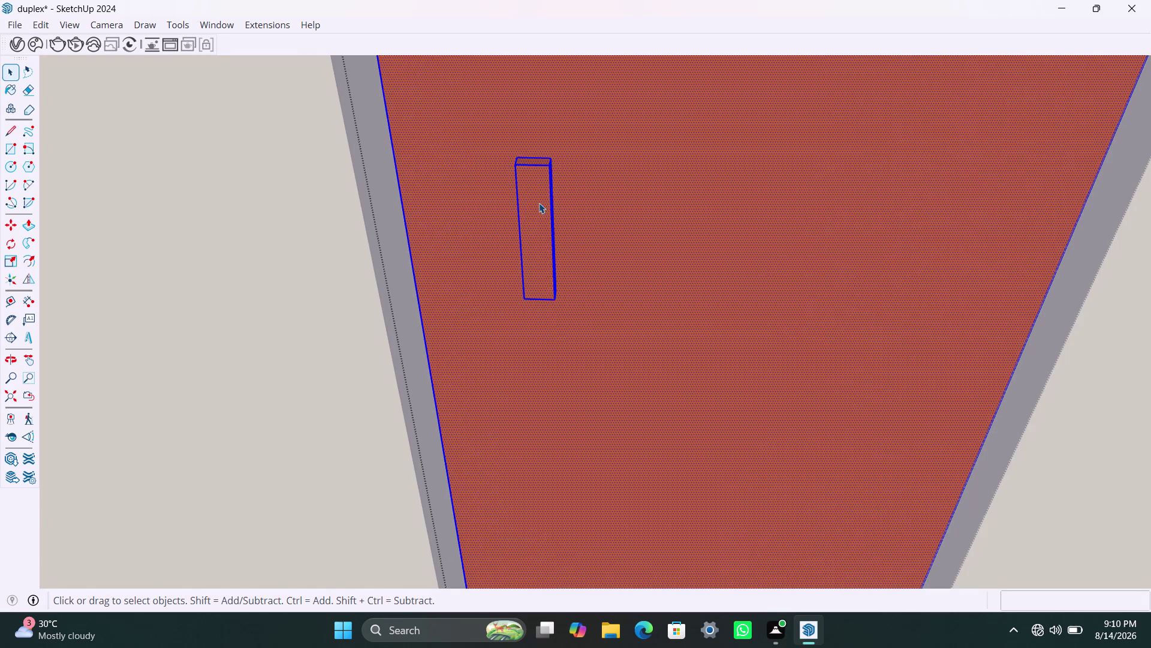
click(539, 203)
click(539, 202)
double_click(539, 203)
double_click(539, 202)
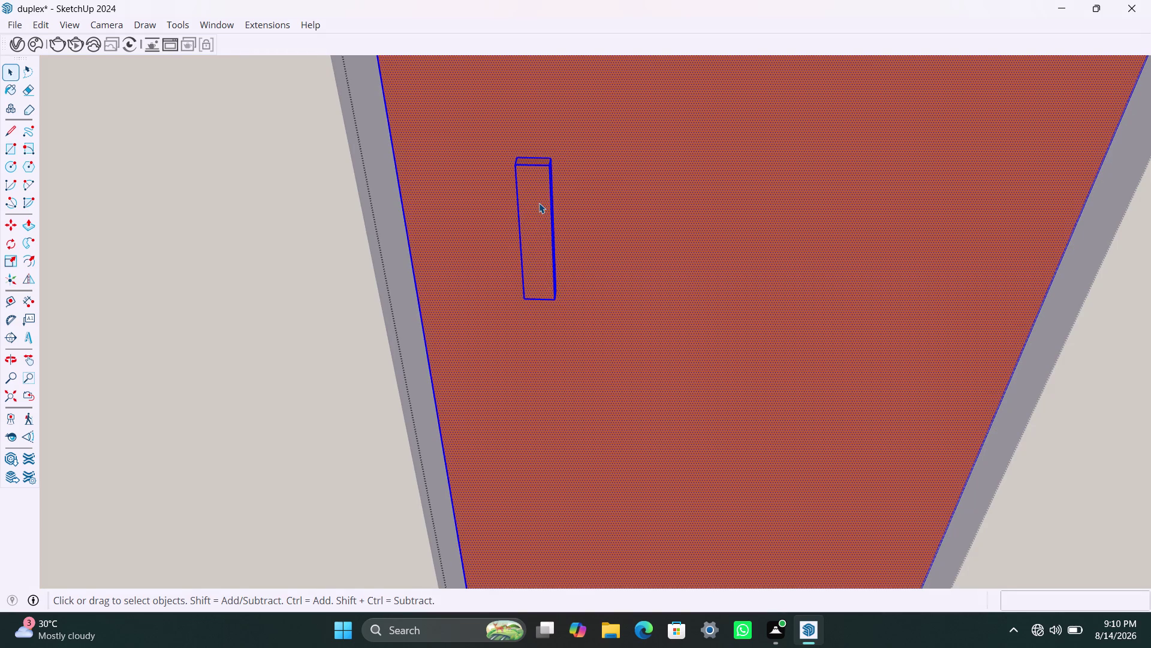
click(539, 203)
click(571, 197)
click(534, 172)
double_click(534, 173)
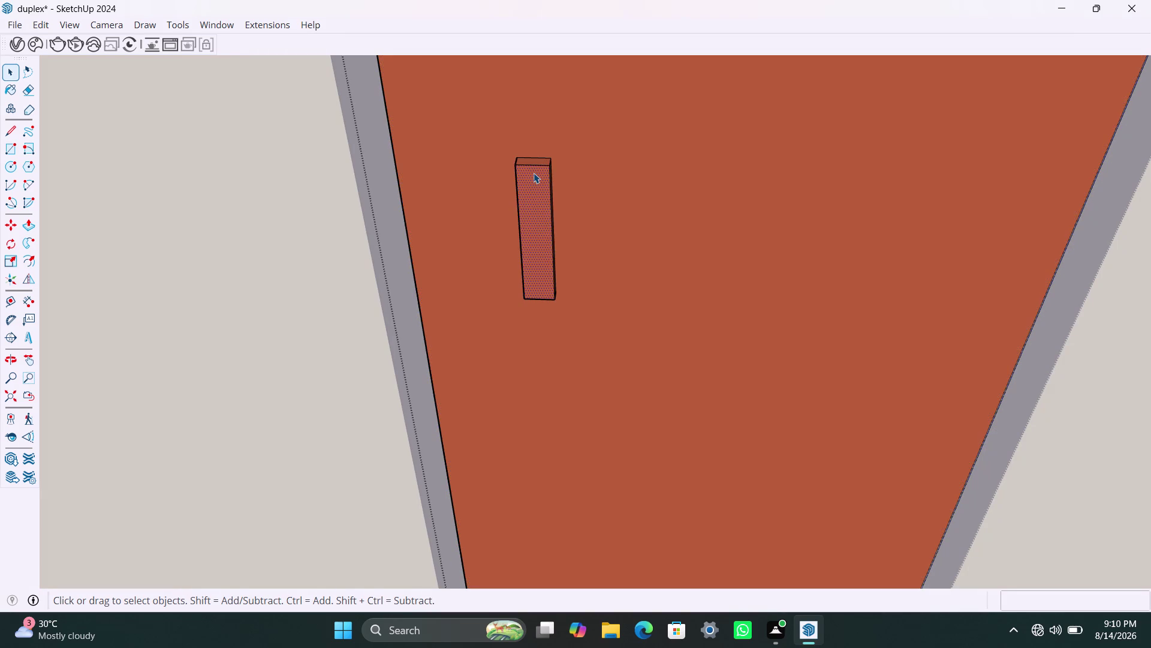
Select the connected door and handle geometry, then zoom out to check the handle.
click(499, 179)
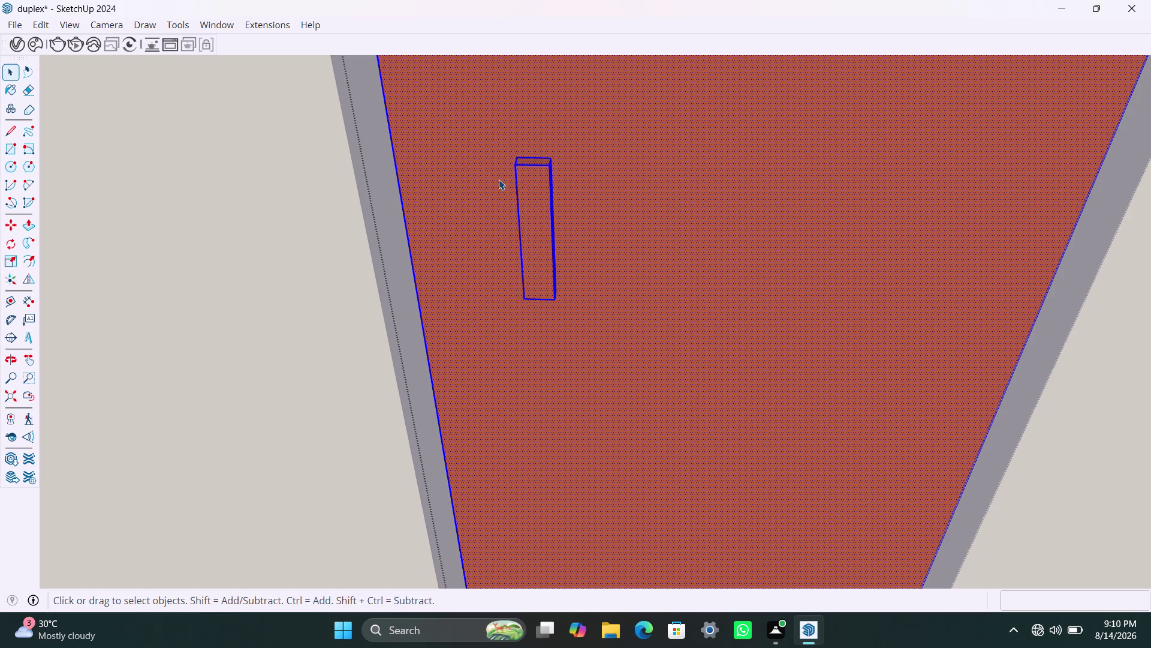
click(525, 187)
triple_click(529, 188)
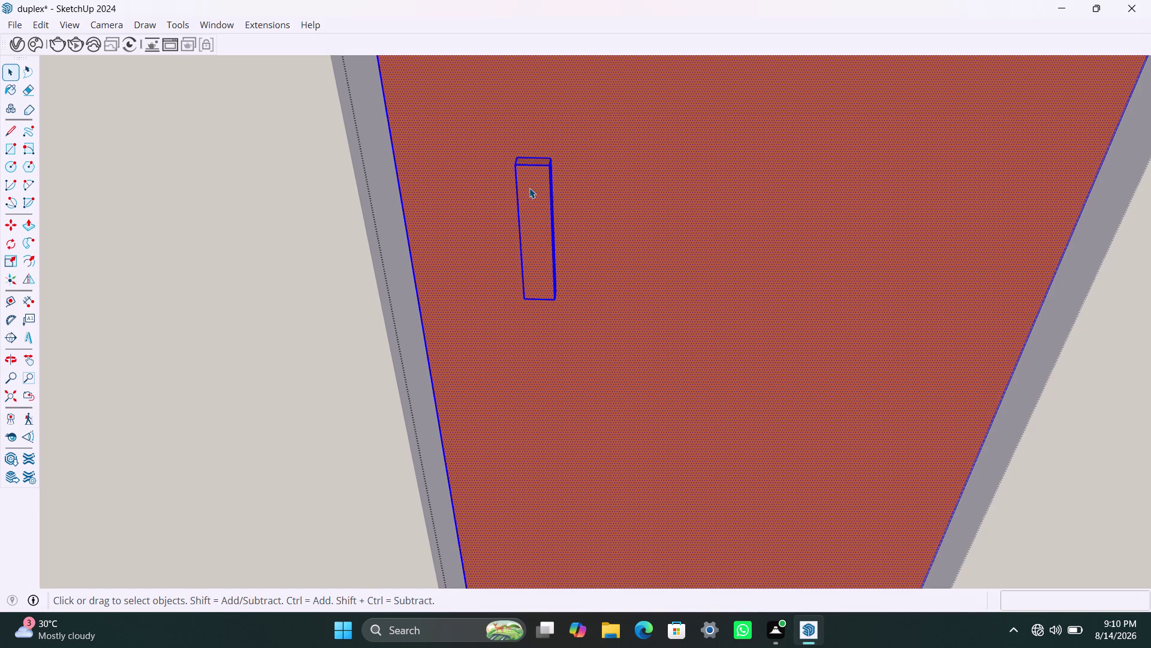
double_click(530, 187)
triple_click(530, 187)
click(529, 187)
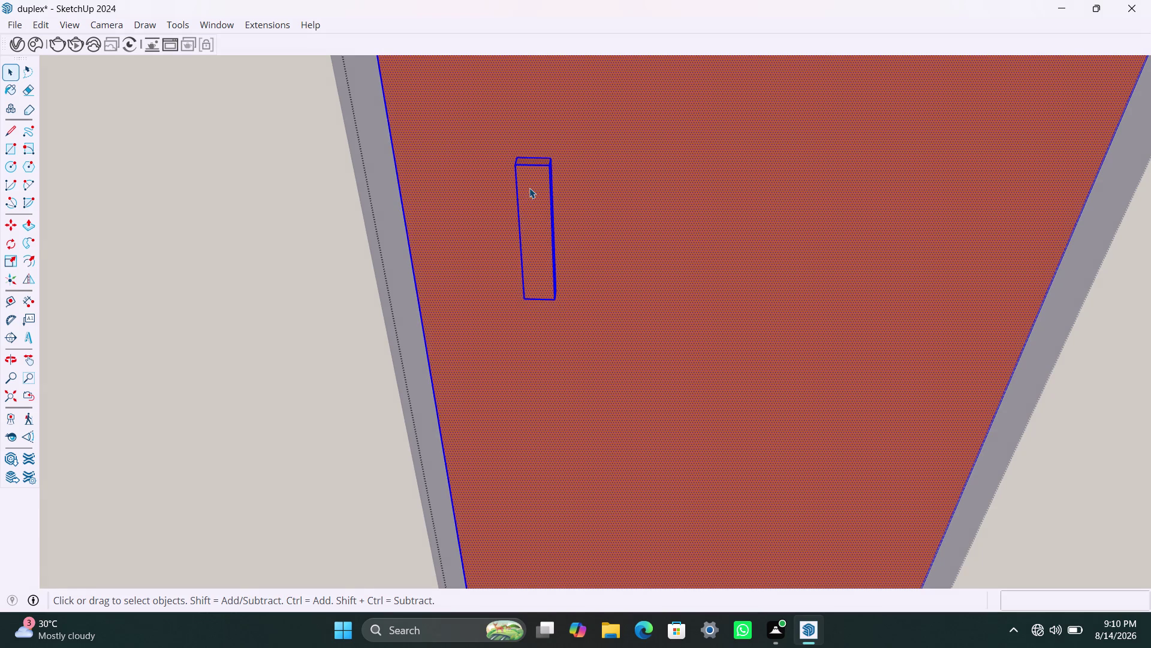
double_click(530, 188)
click(529, 188)
scroll(down, 3)
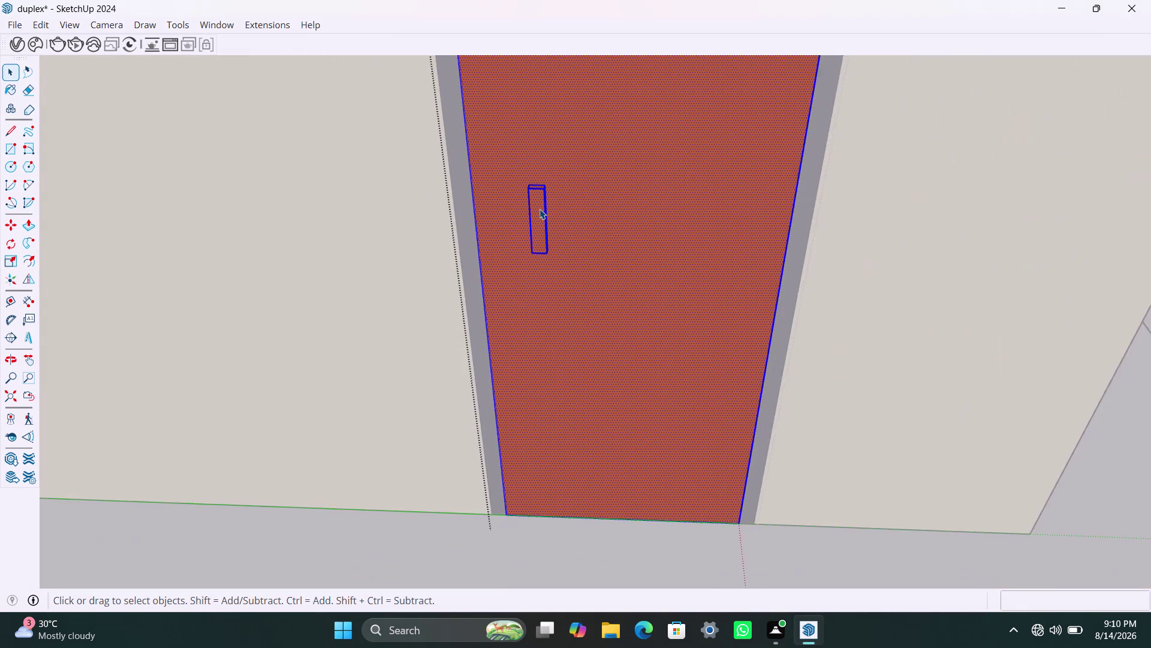
scroll(down, 3)
scroll(down, 3)
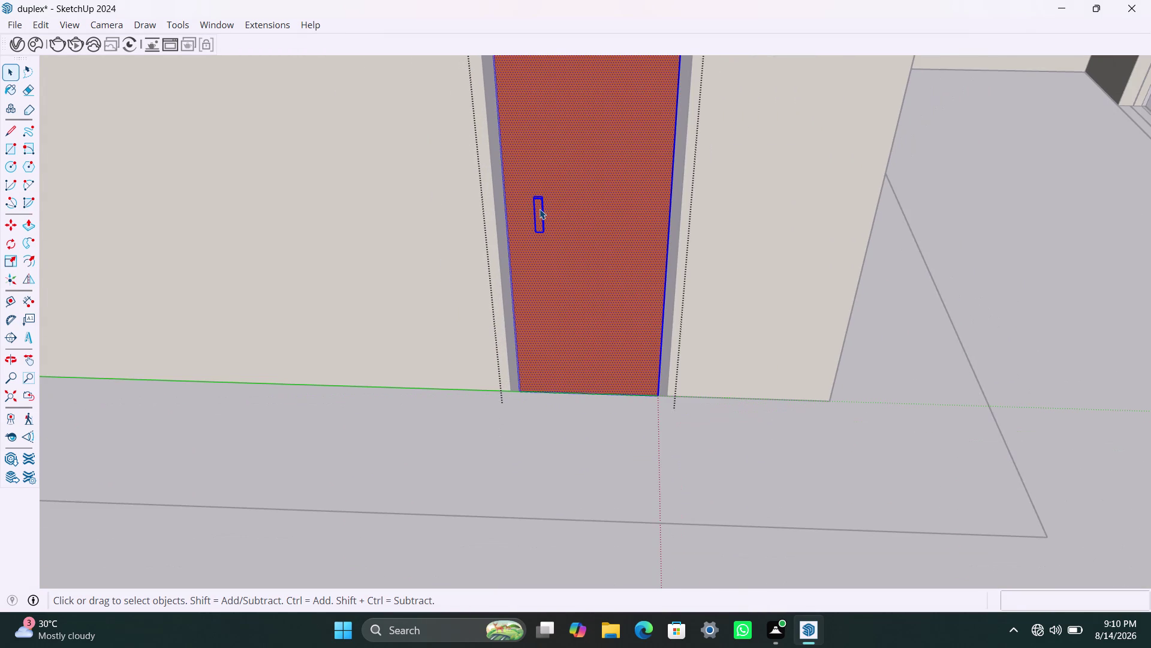